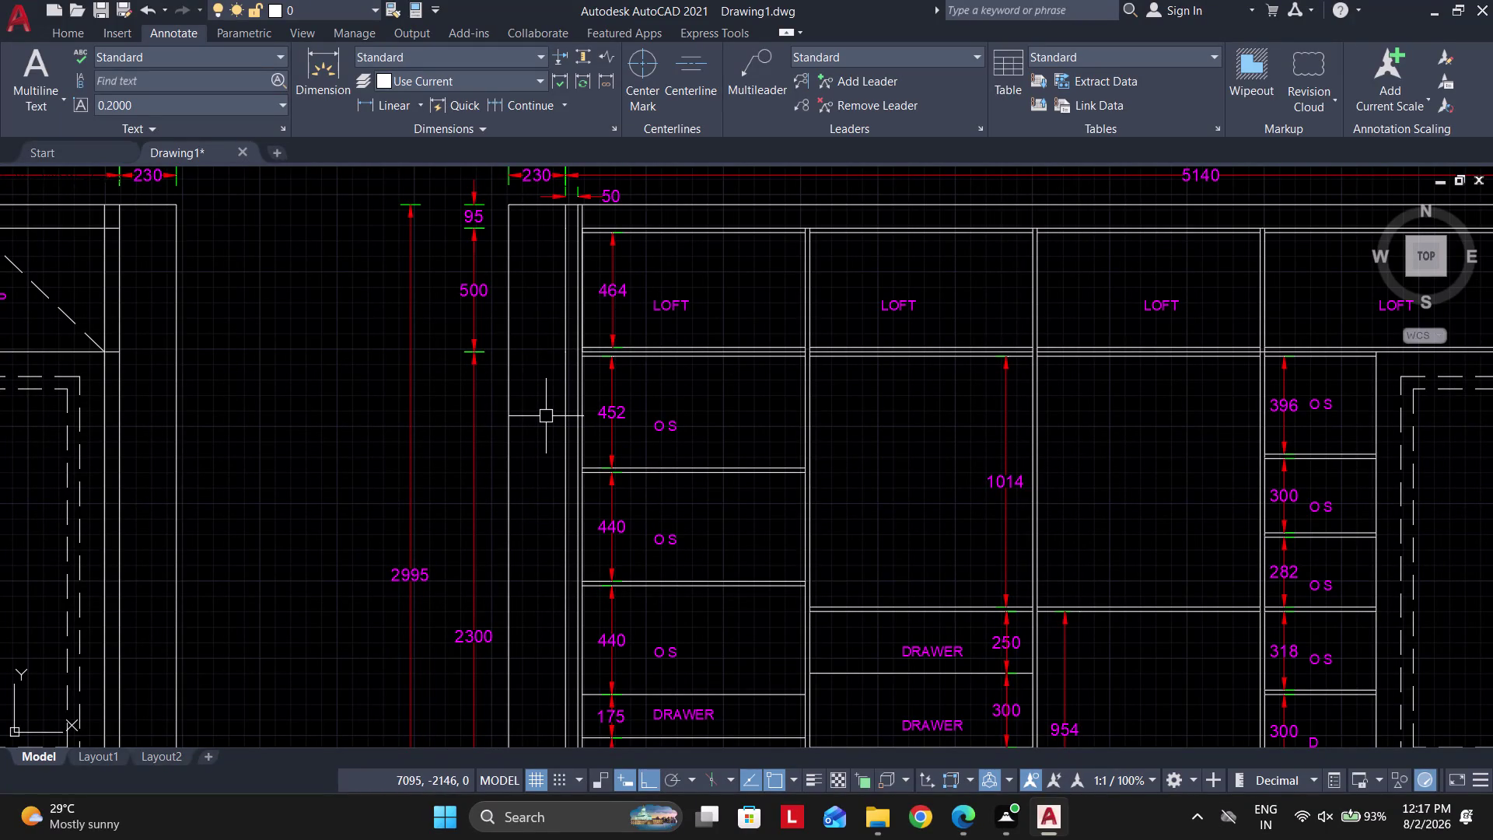
Fill the left and right side walls of the shutterless elevation with SOLID hatch.
scroll(down, 3)
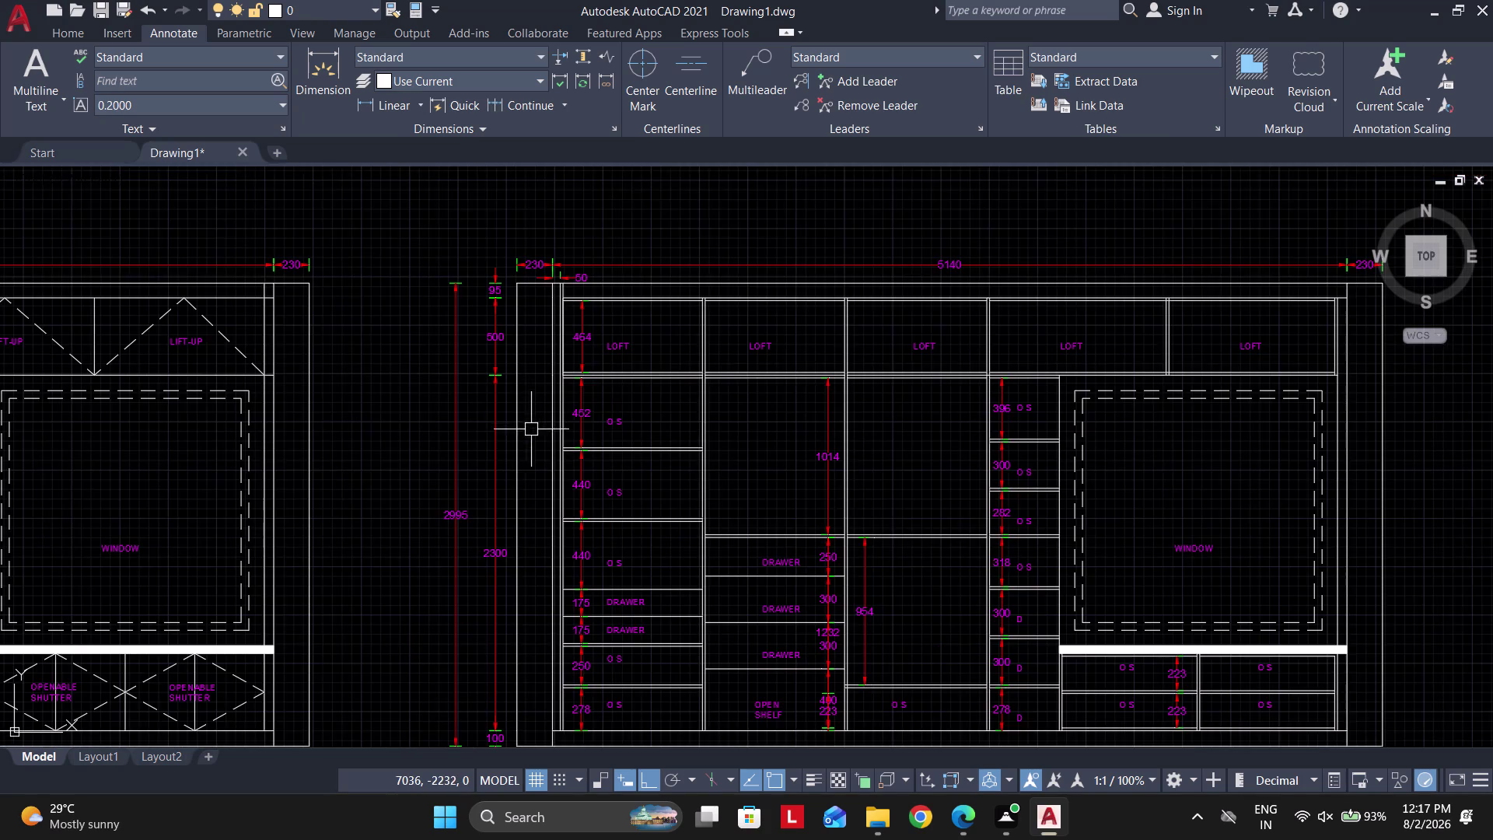
middle_drag(526, 424, 526, 390)
scroll(down, 3)
scroll(up, 3)
key(h)
key(space)
scroll(down, 3)
middle_drag(646, 597, 646, 500)
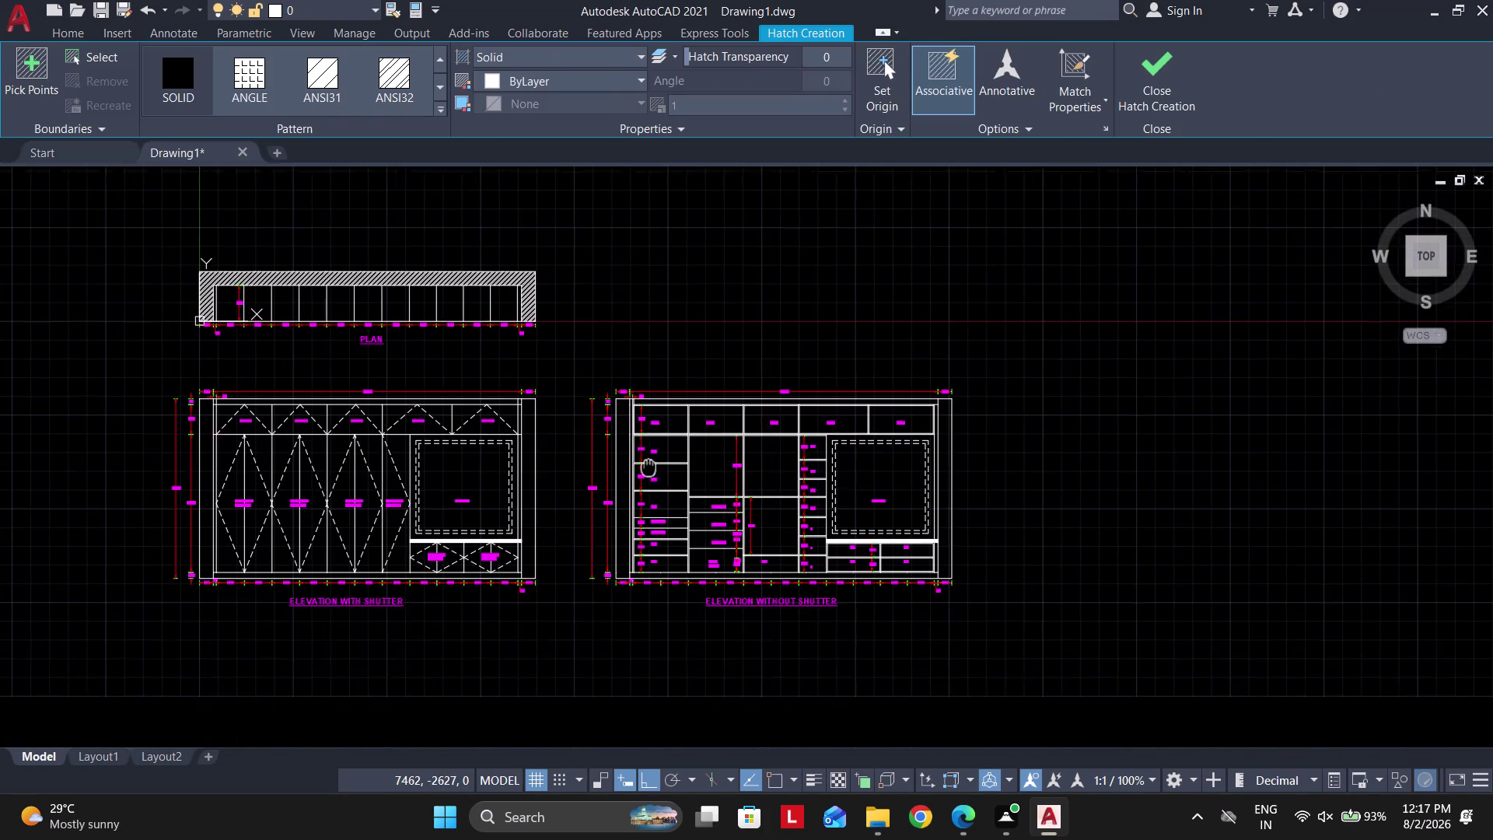
middle_drag(646, 500, 648, 420)
scroll(up, 3)
click(602, 431)
middle_drag(592, 473, 680, 610)
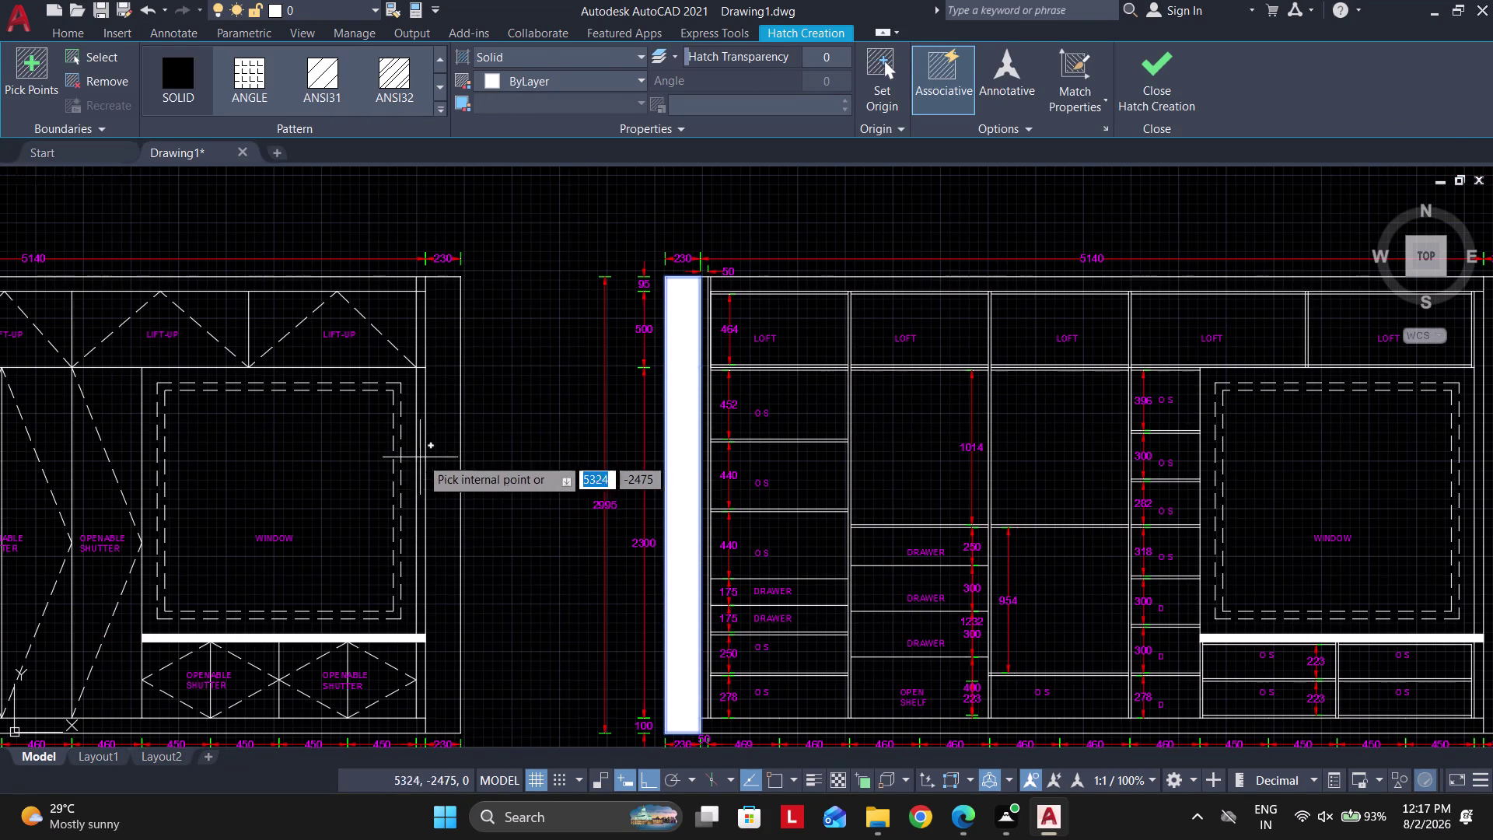
click(434, 459)
Solid-hatch the side wall of the shuttered elevation and finish the hatch command.
middle_drag(942, 388, 389, 411)
click(947, 392)
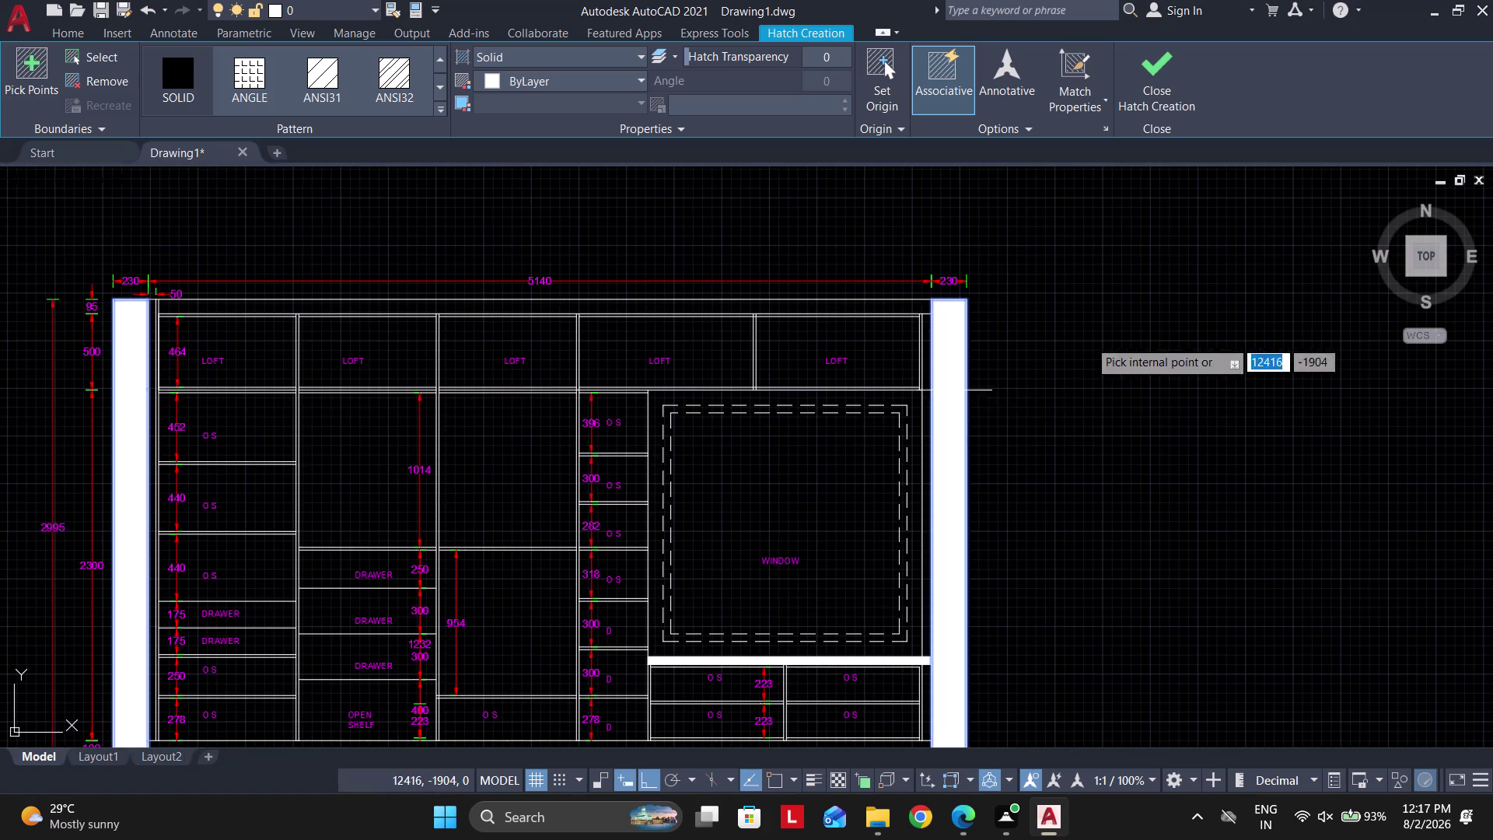
scroll(down, 3)
middle_drag(673, 425, 719, 424)
scroll(up, 3)
click(364, 345)
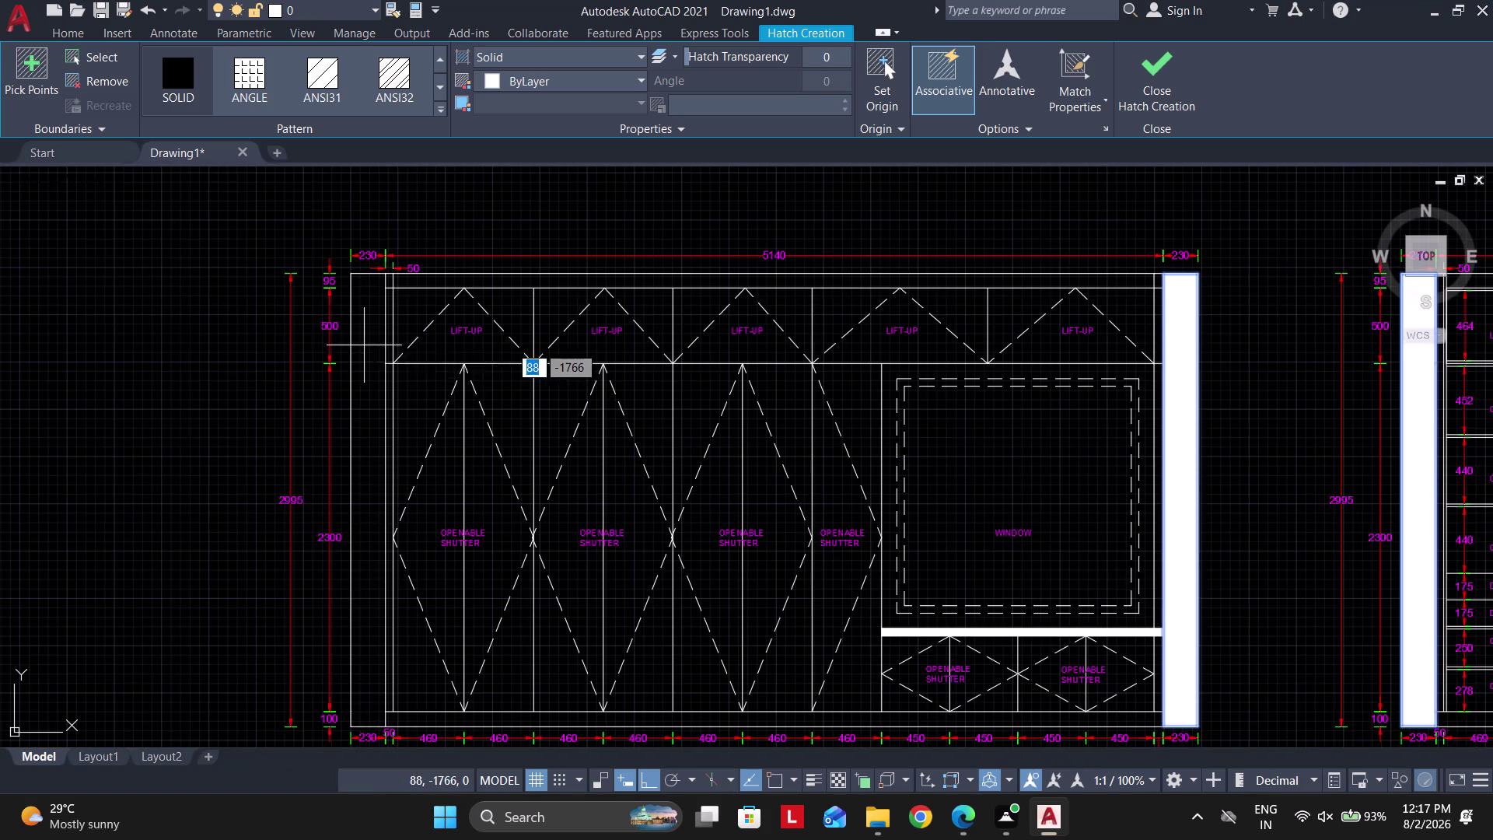
key(Escape)
key(Escape)
key(Escape)
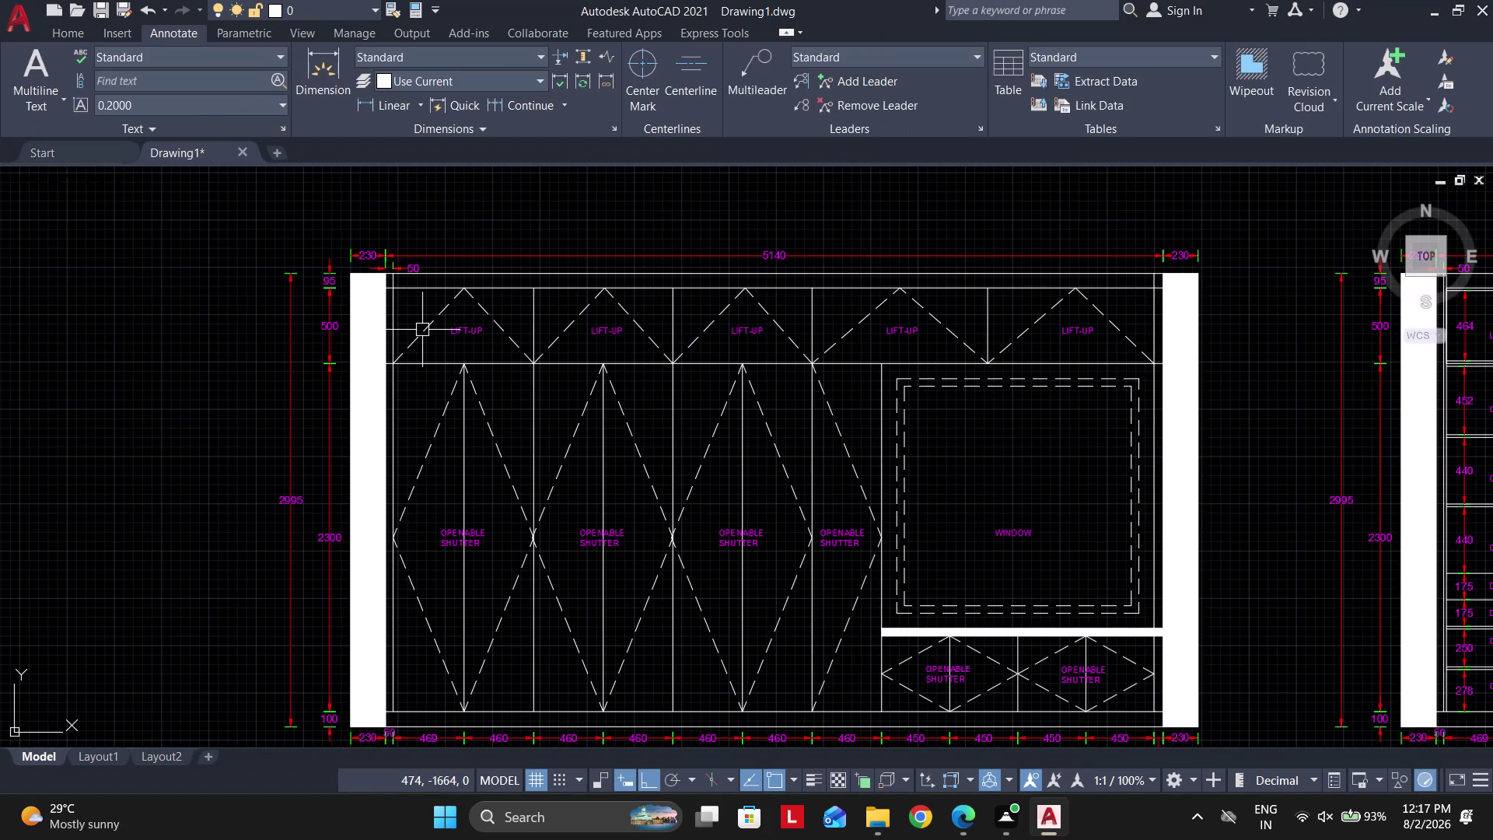
Clear the selection and start Match Properties from the ribbon.
key(Escape)
key(Escape)
key(Escape)
click(53, 39)
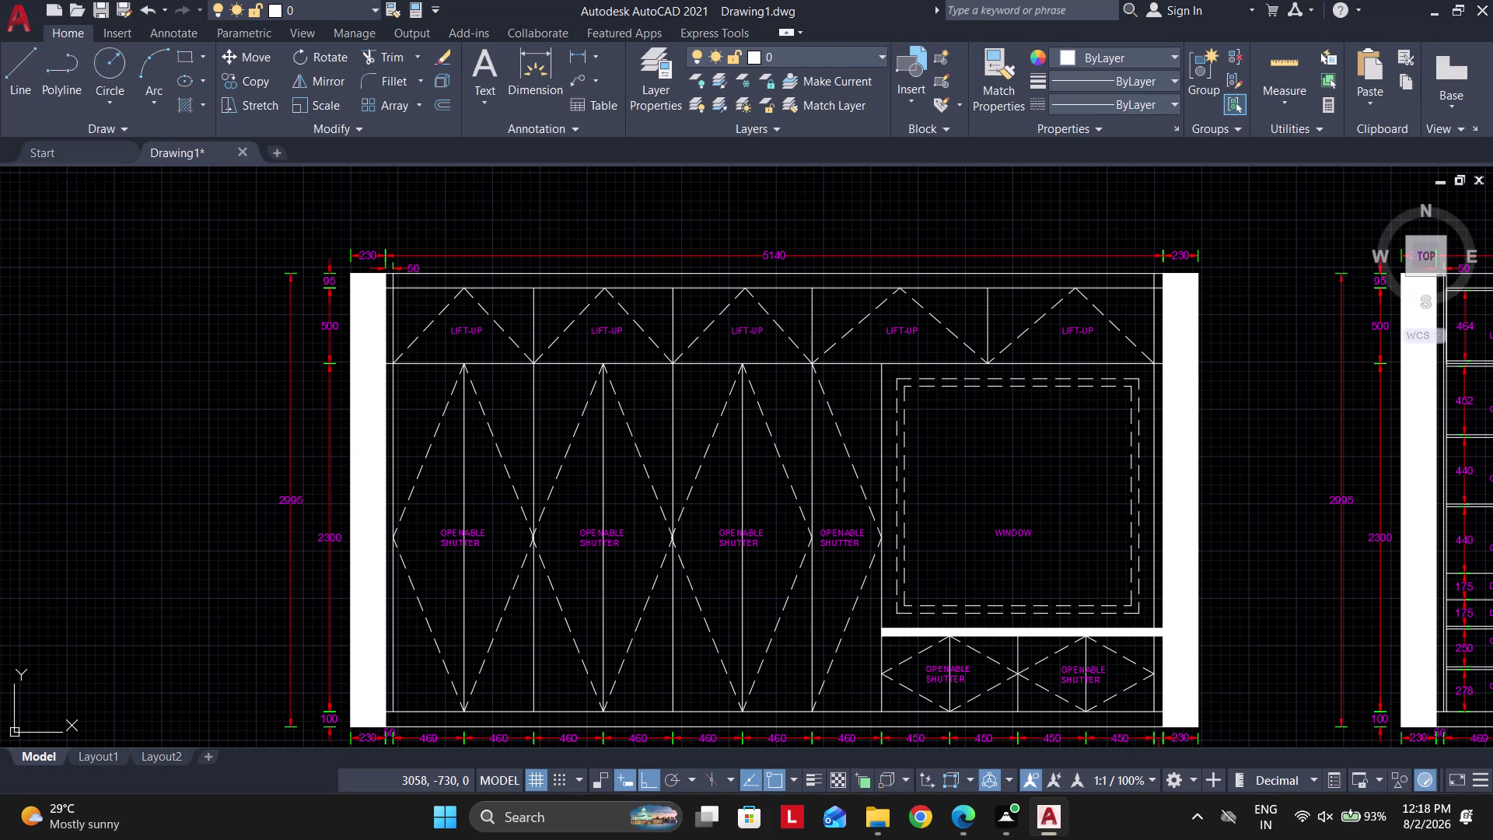
Match the plan's diagonal wall hatch onto the elevation side-wall hatches.
click(999, 78)
scroll(down, 3)
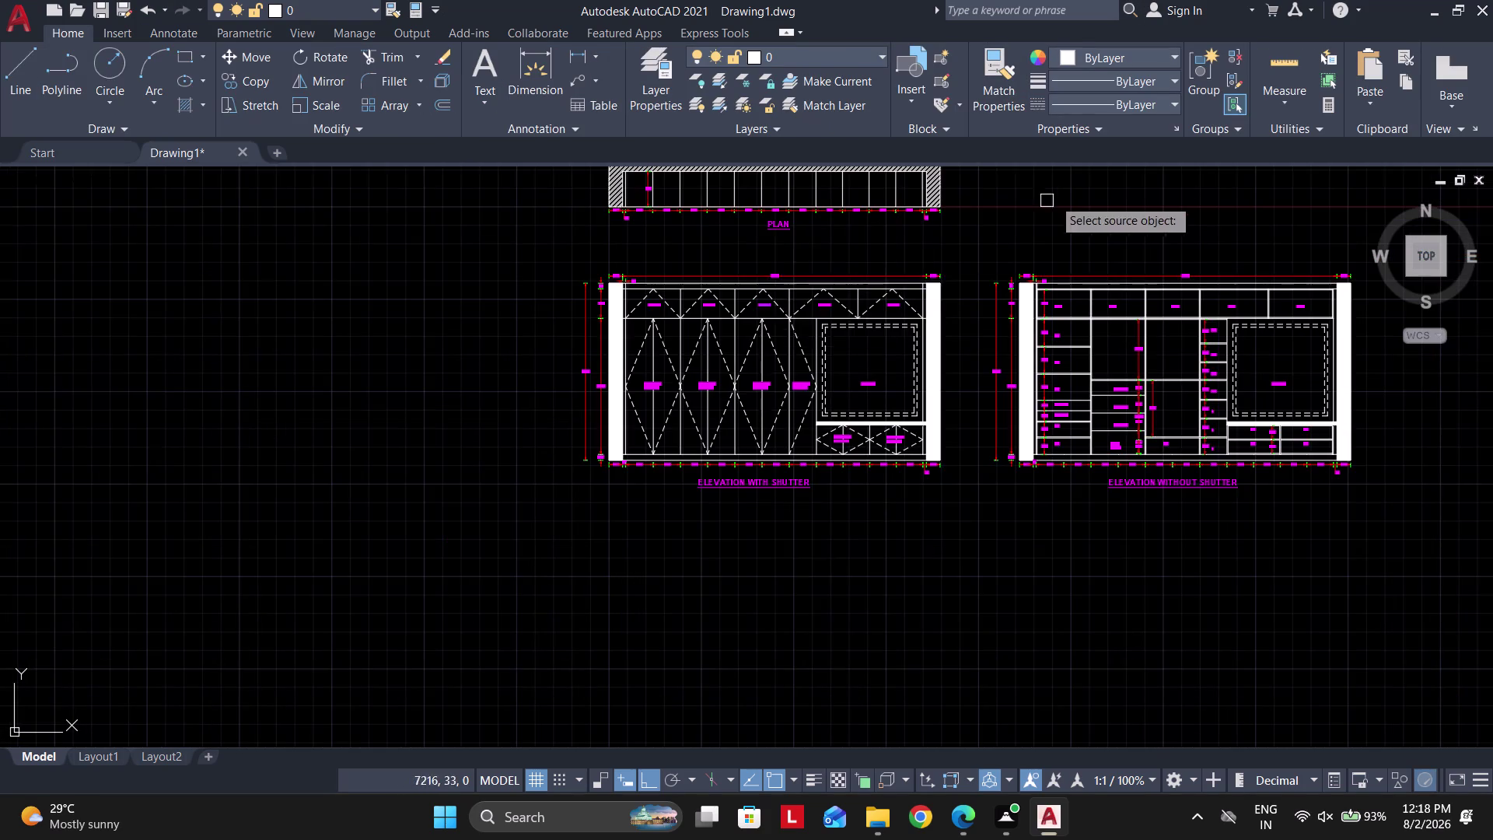
scroll(up, 3)
click(748, 216)
click(751, 455)
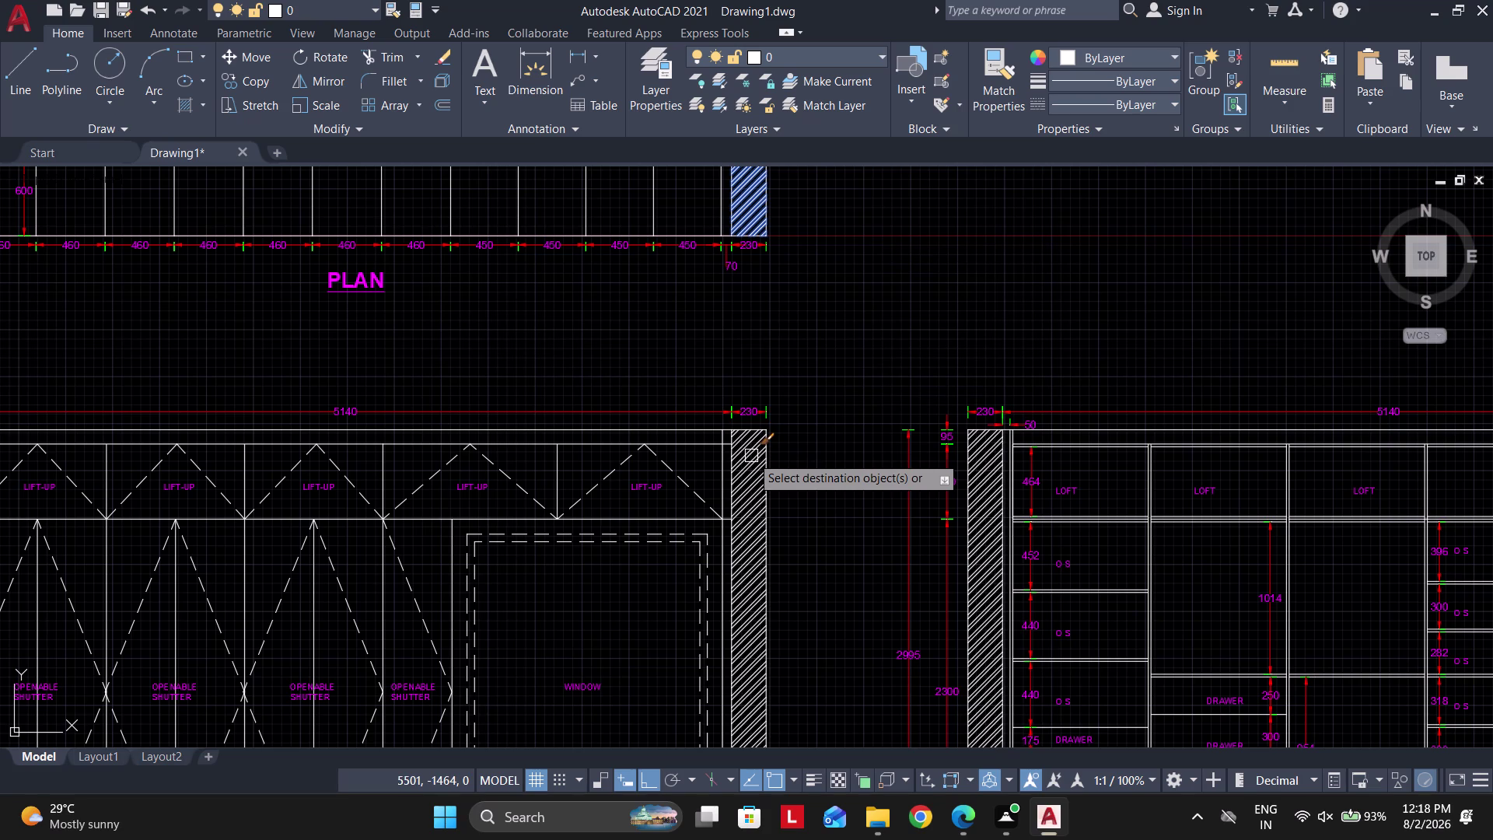
key(Escape)
key(Escape)
key(Escape)
Inspect the newly hatched walls across both elevations, then switch to the reference wardrobe PDF.
scroll(down, 3)
middle_drag(666, 441, 601, 413)
scroll(up, 3)
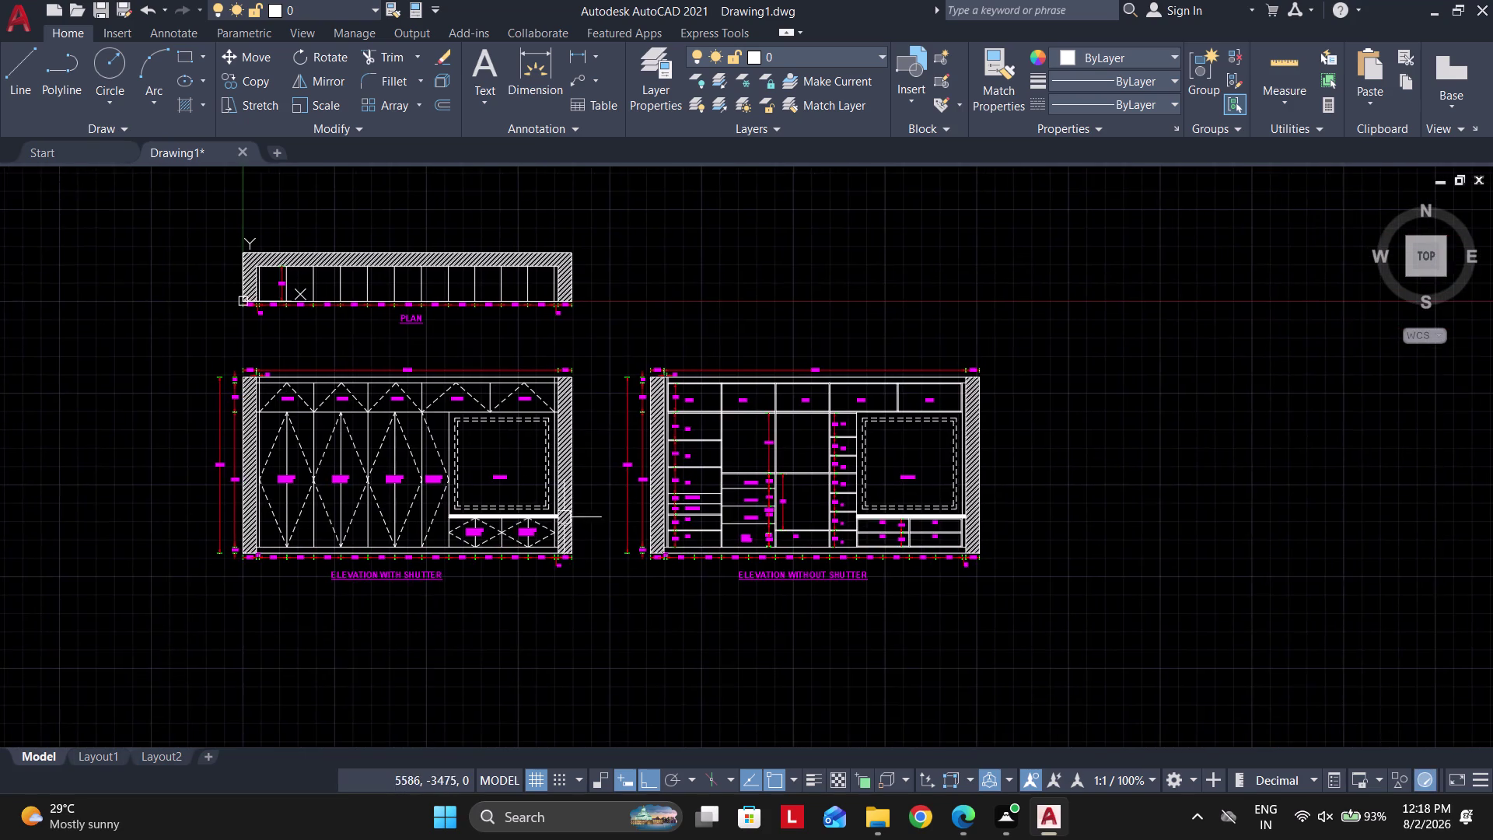
scroll(up, 3)
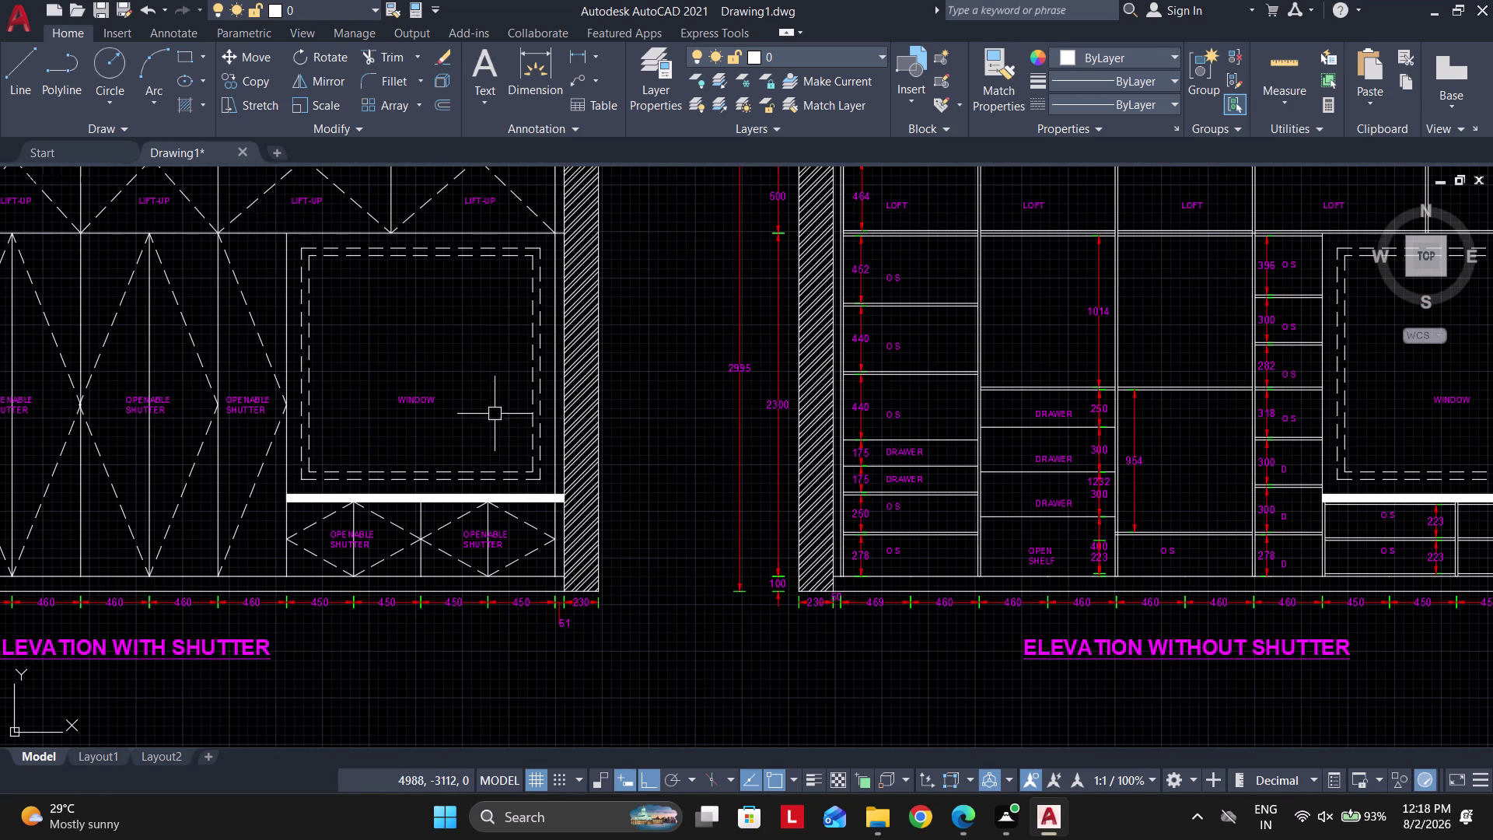
middle_drag(426, 416, 447, 416)
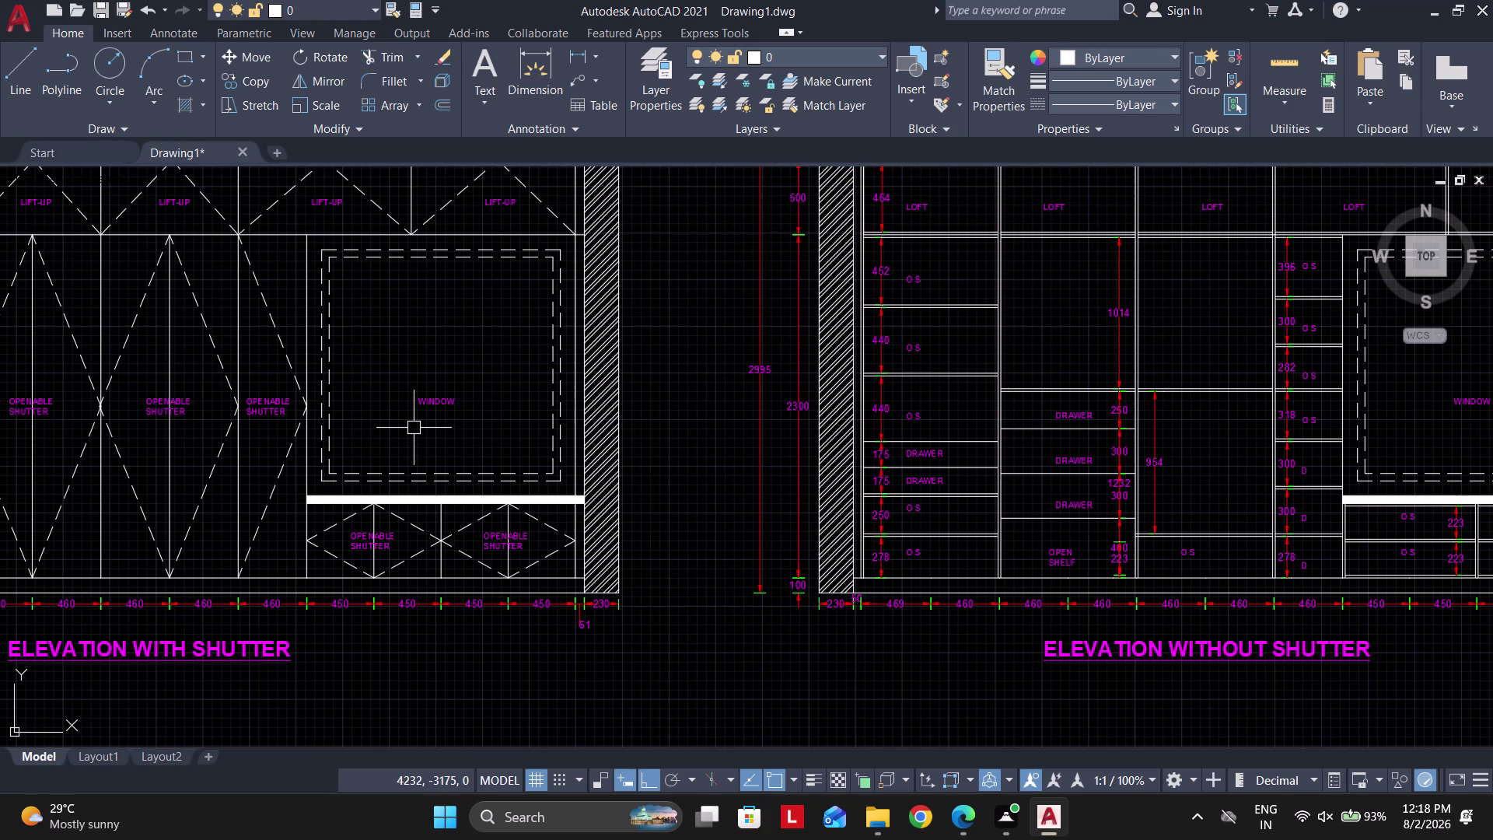
middle_drag(713, 371, 633, 357)
middle_drag(667, 462, 628, 465)
scroll(up, 3)
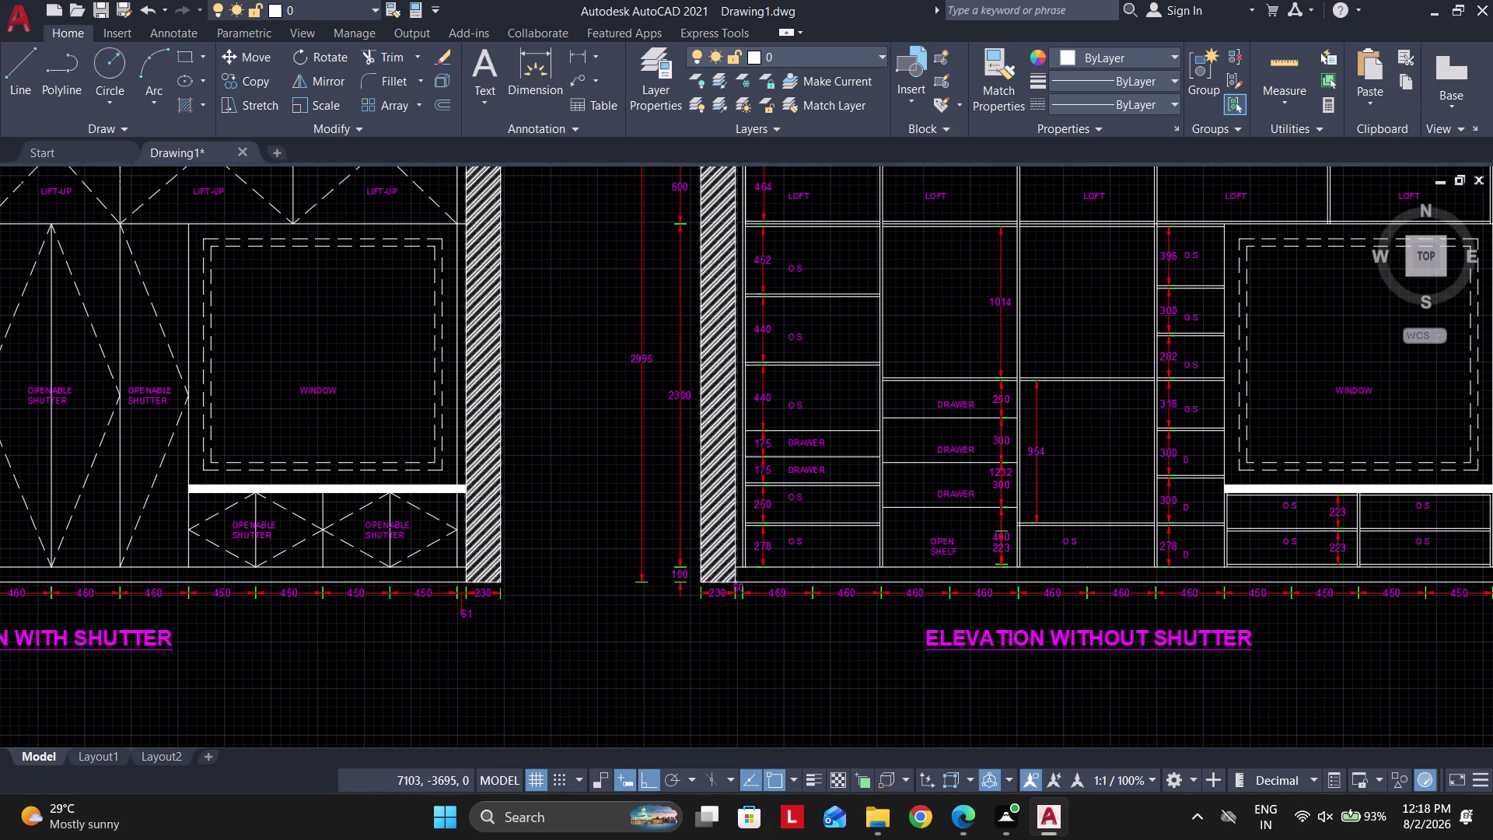
middle_drag(924, 595, 695, 554)
scroll(up, 3)
click(971, 838)
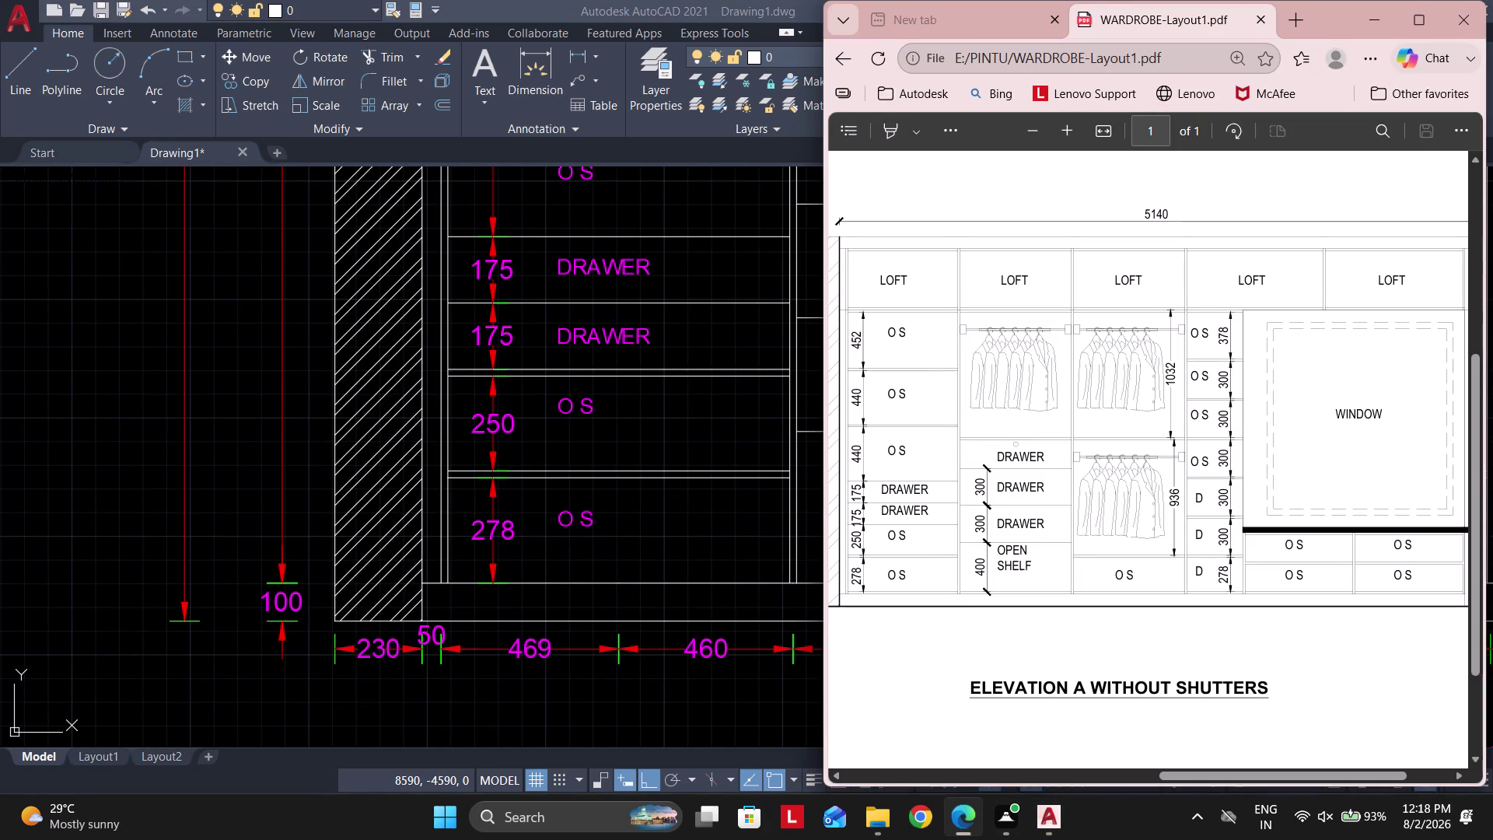
Maximize and review WARDROBE-Layout1.pdf in Edge, then return to the AutoCAD drawing.
click(1427, 14)
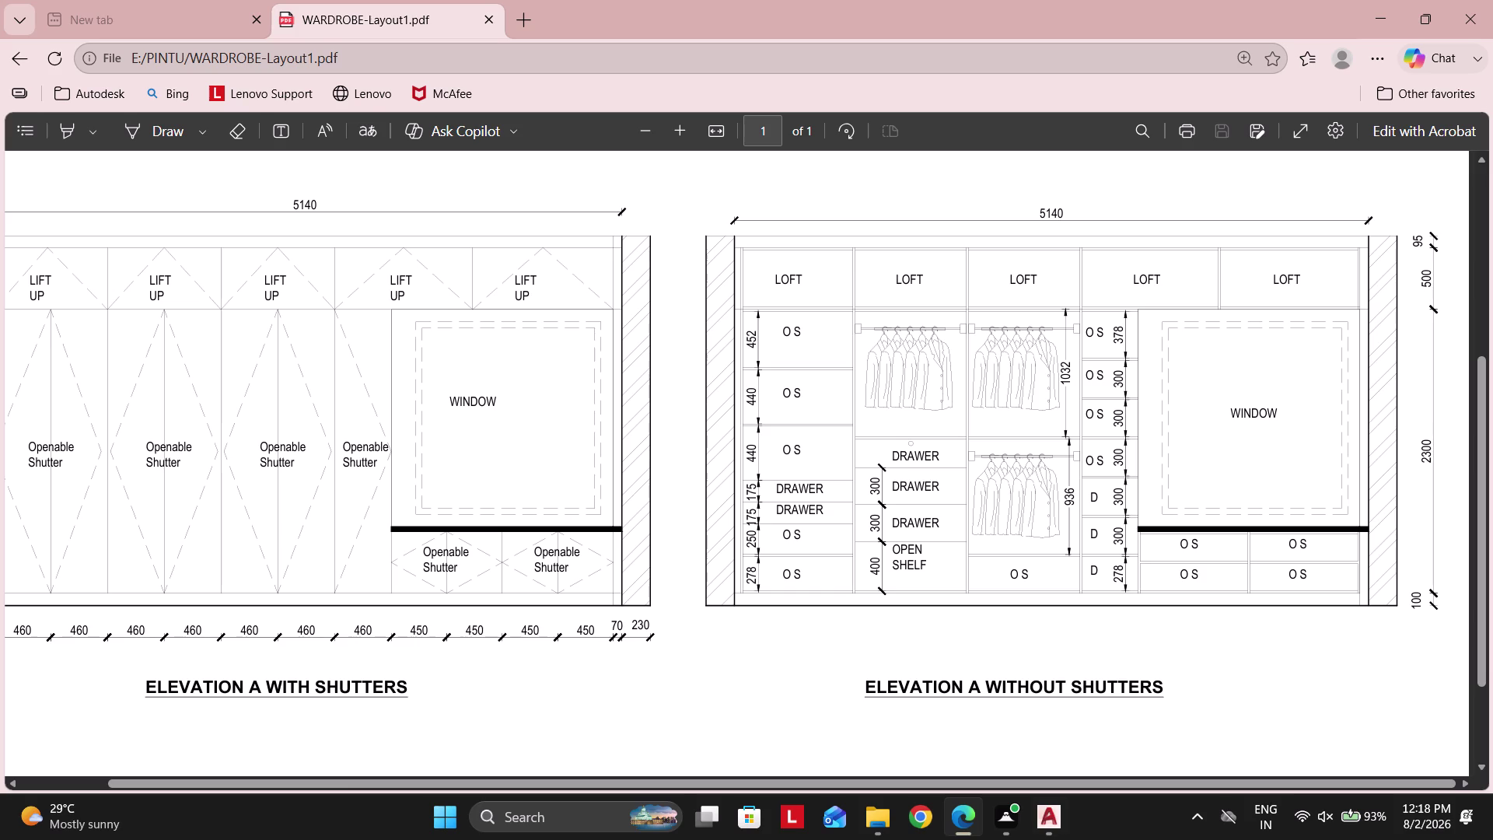
click(1046, 812)
scroll(down, 3)
scroll(down, 3)
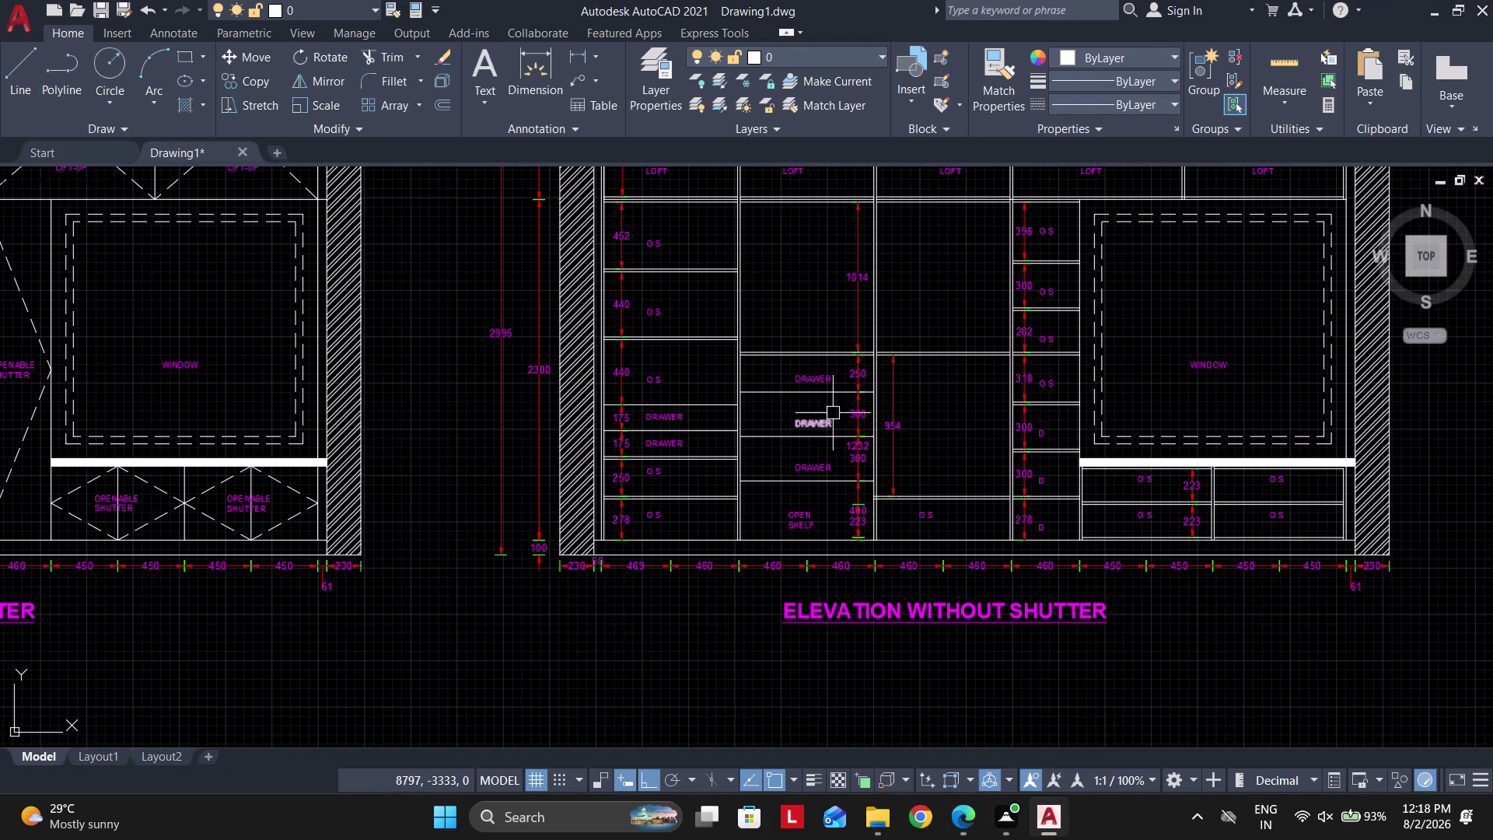
Copy a LOFT label from the shutterless elevation up into its top strip.
middle_drag(825, 412, 820, 429)
scroll(up, 3)
middle_drag(905, 353, 723, 501)
middle_drag(640, 438, 496, 499)
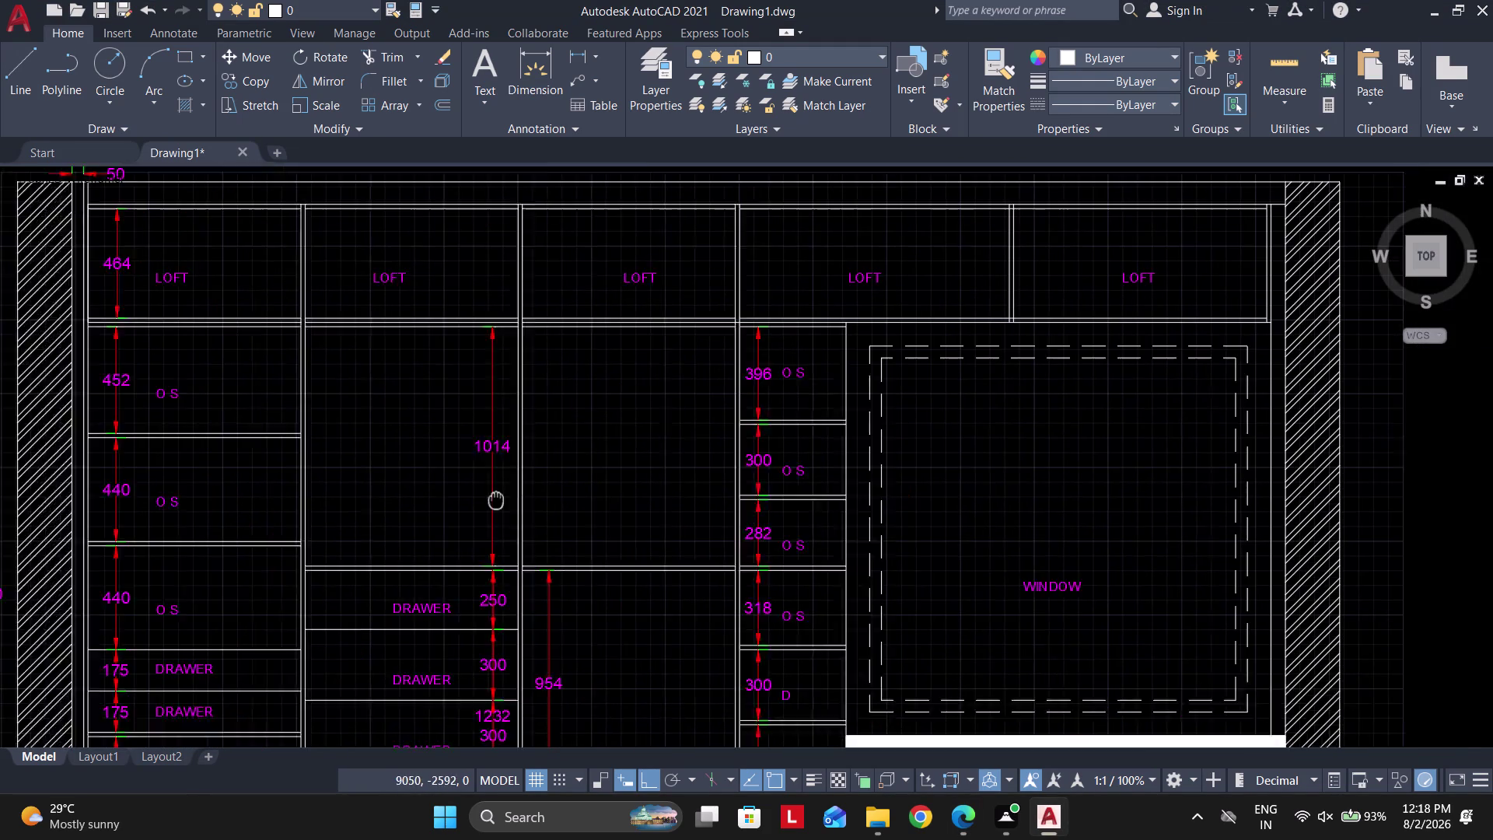
middle_drag(495, 498, 451, 508)
middle_drag(832, 429, 714, 427)
middle_drag(870, 391, 999, 512)
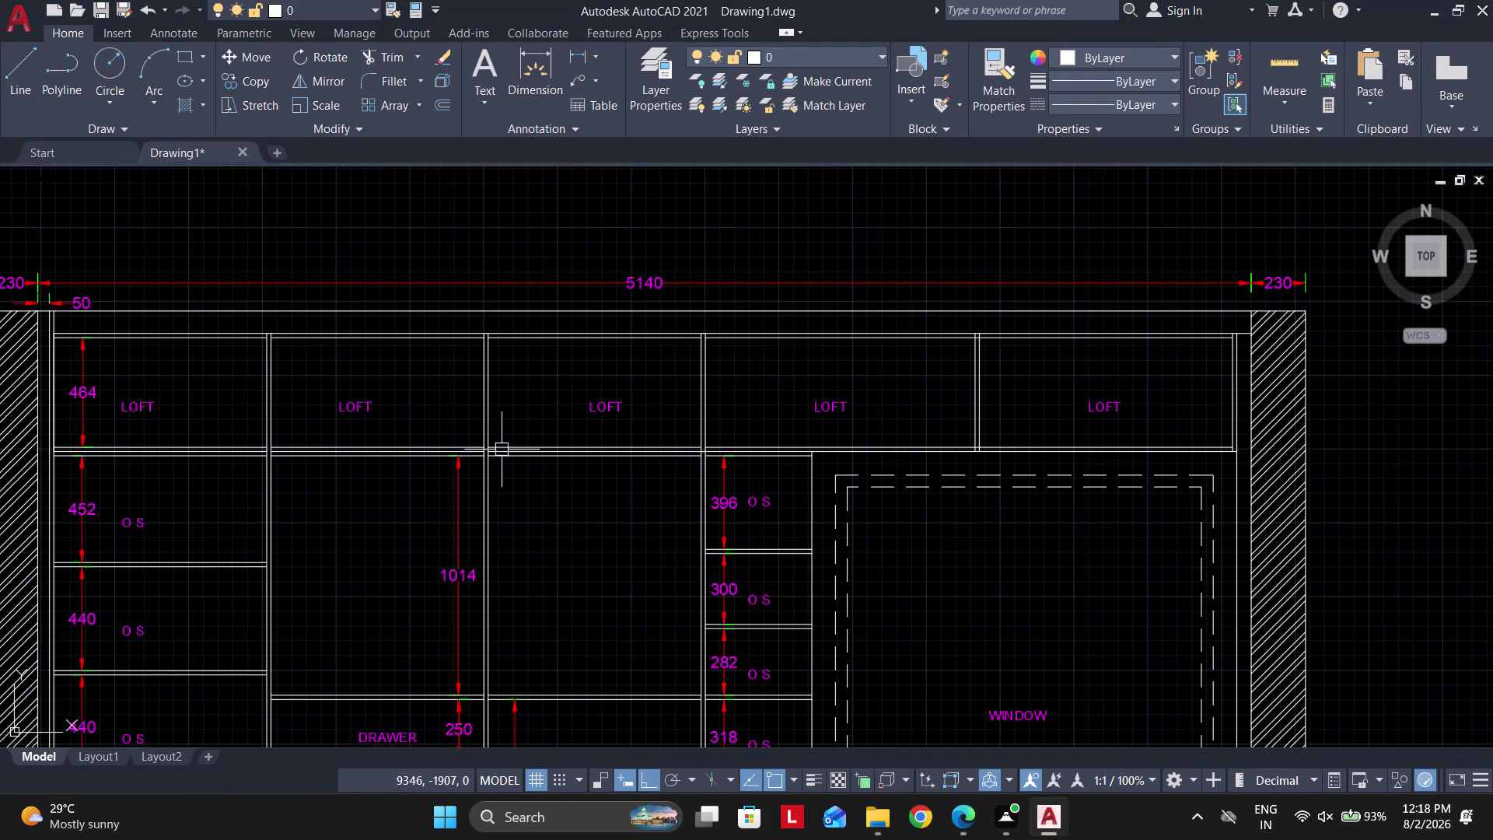
scroll(up, 3)
middle_drag(423, 369, 334, 359)
scroll(down, 3)
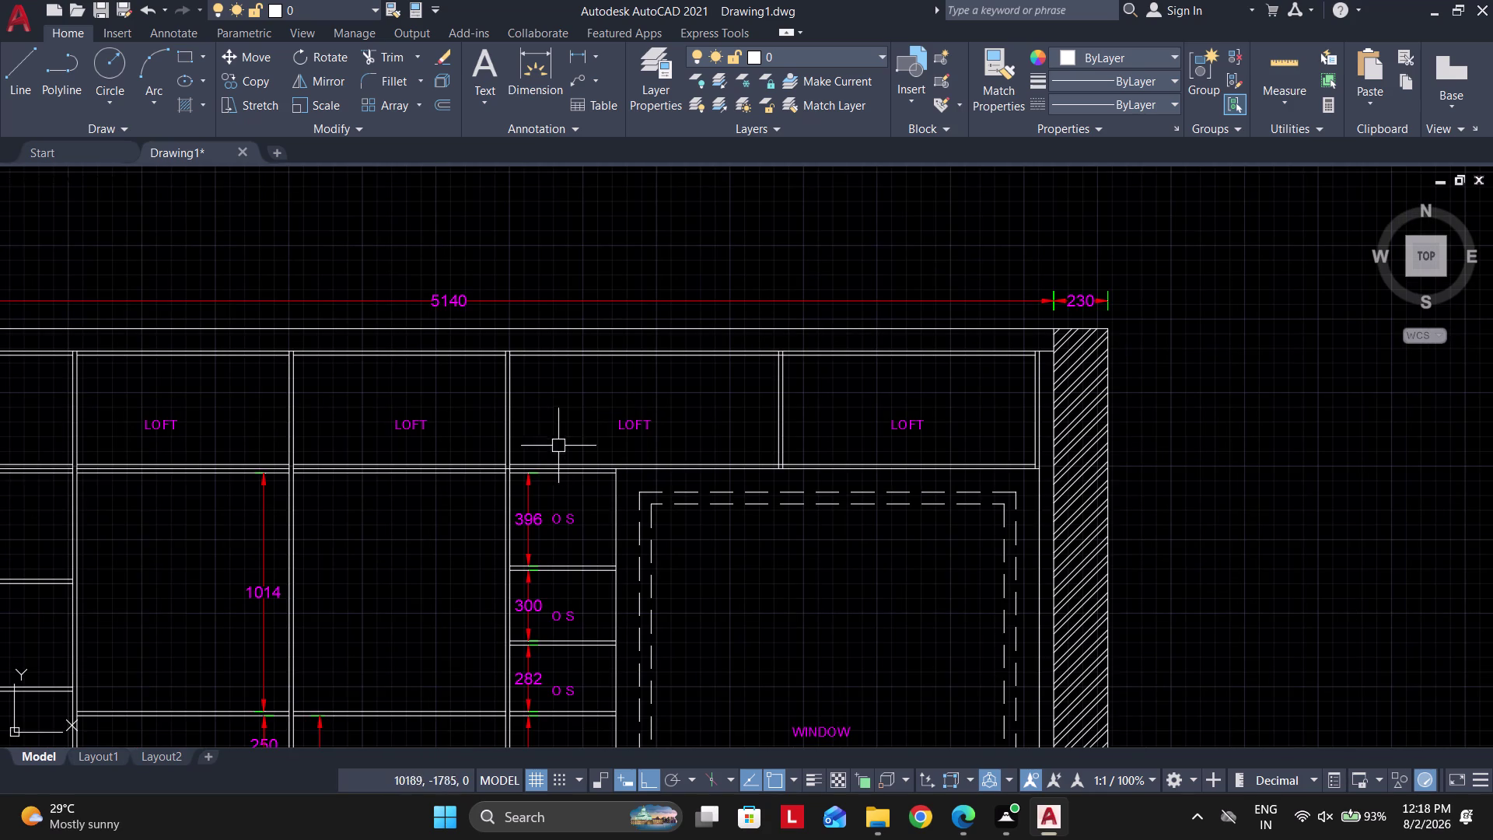
middle_drag(593, 455, 617, 465)
middle_drag(422, 400, 799, 469)
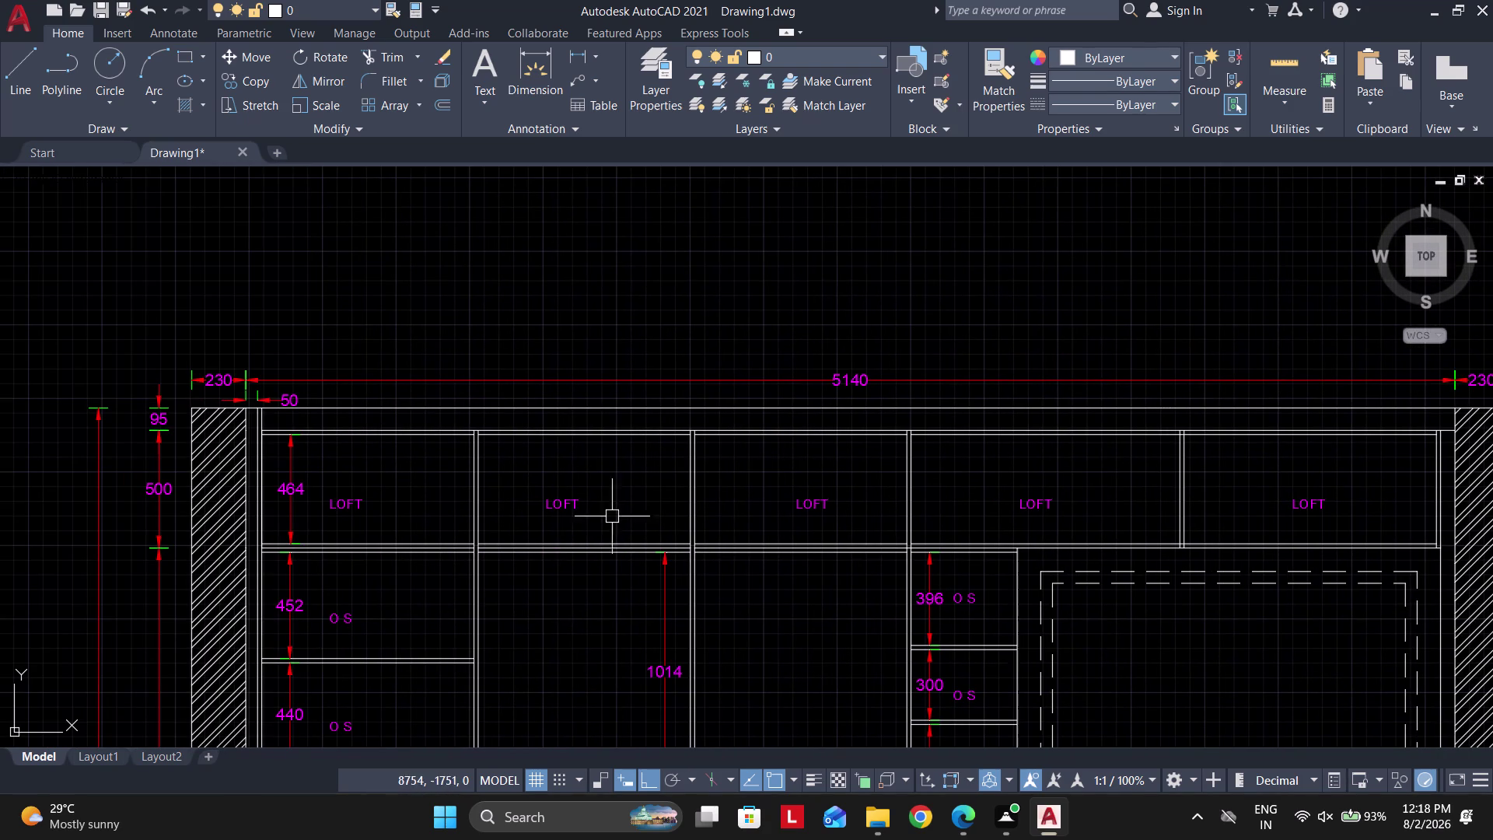
click(571, 509)
click(250, 74)
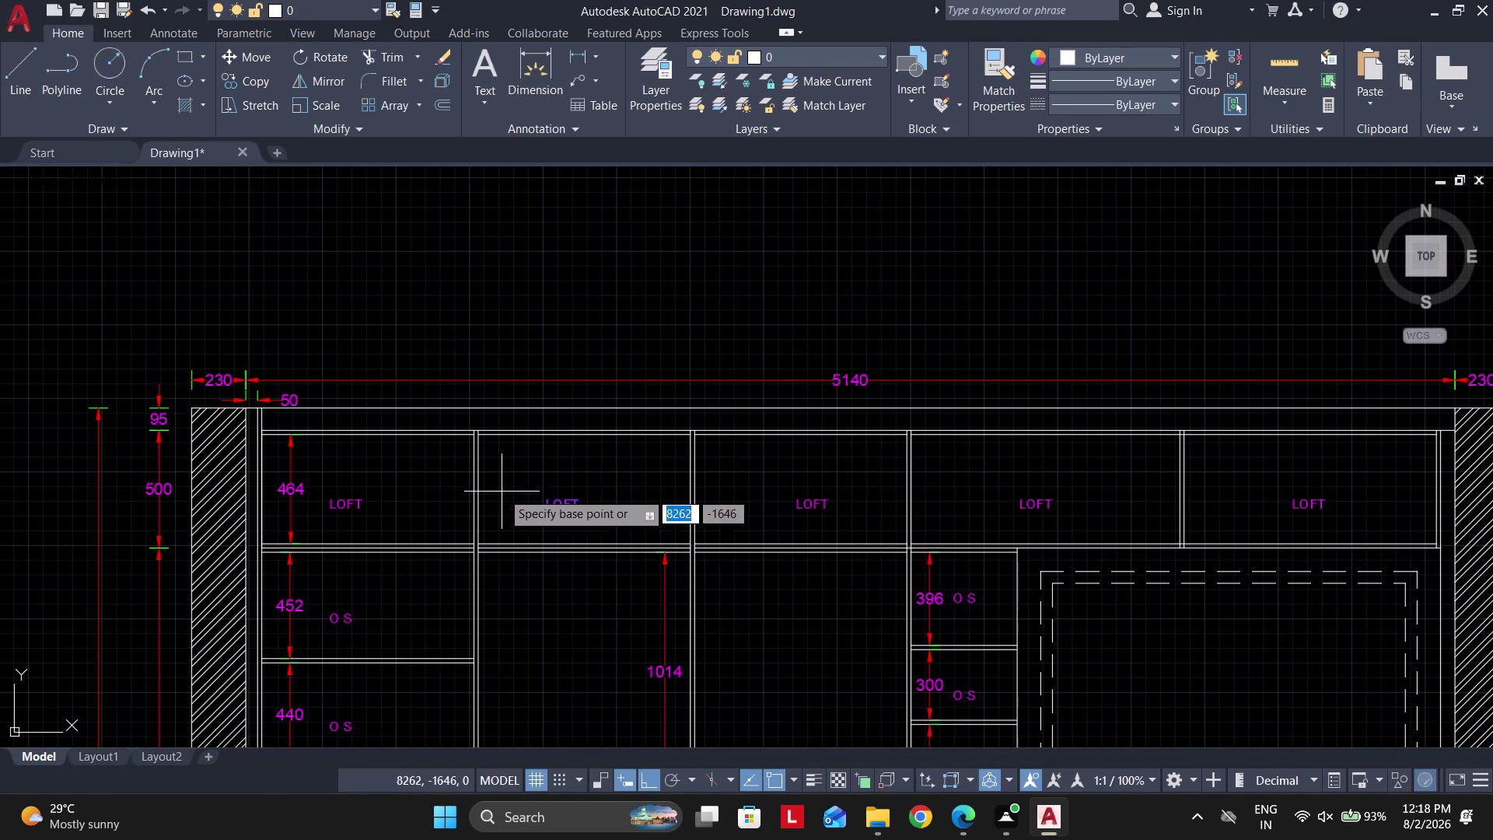
scroll(up, 3)
click(565, 512)
scroll(up, 3)
click(522, 372)
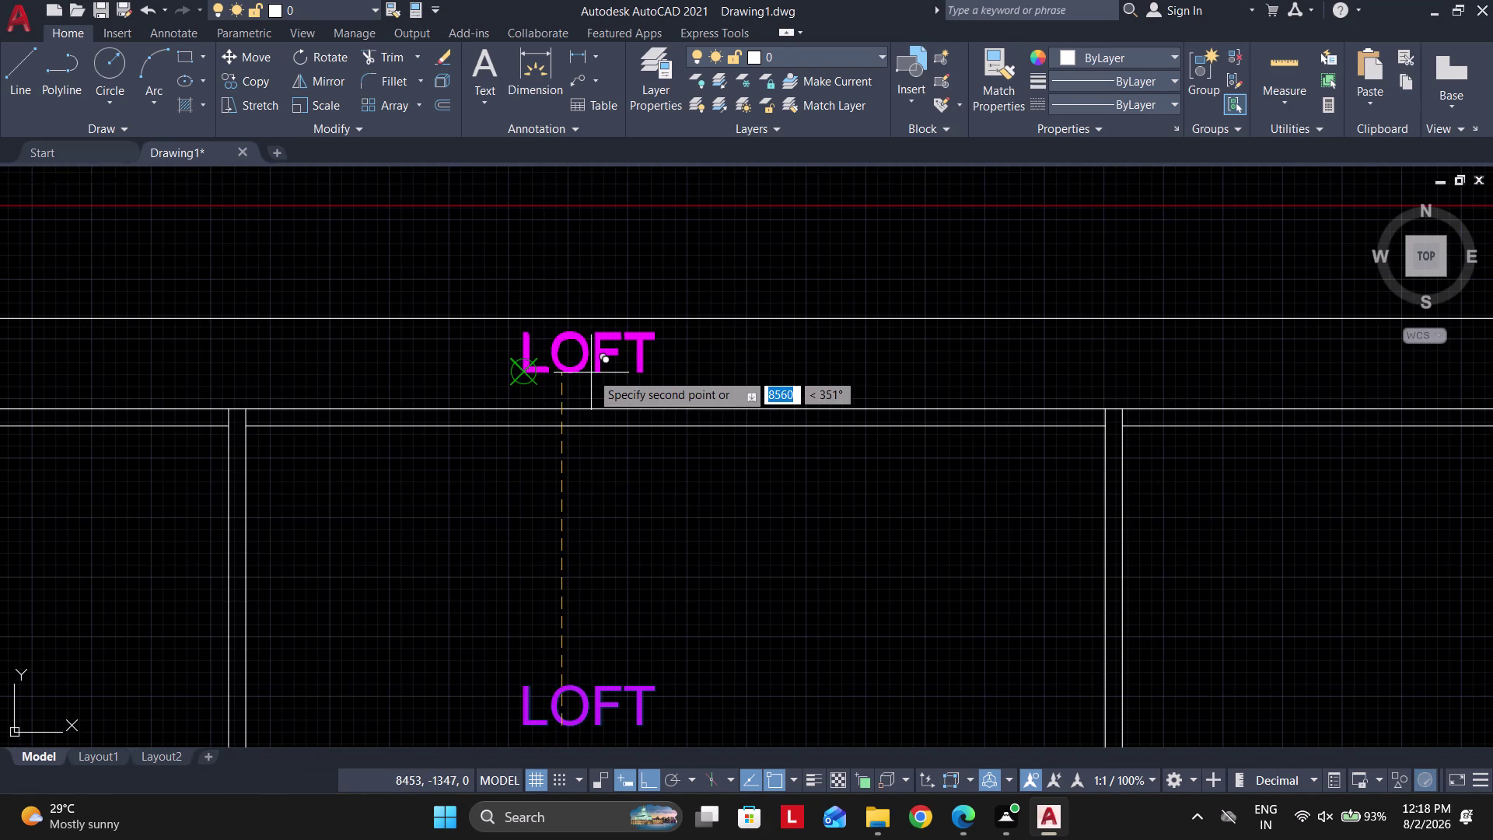
key(Escape)
Change the copied label's text from LOFT to FILLER.
double_click(591, 356)
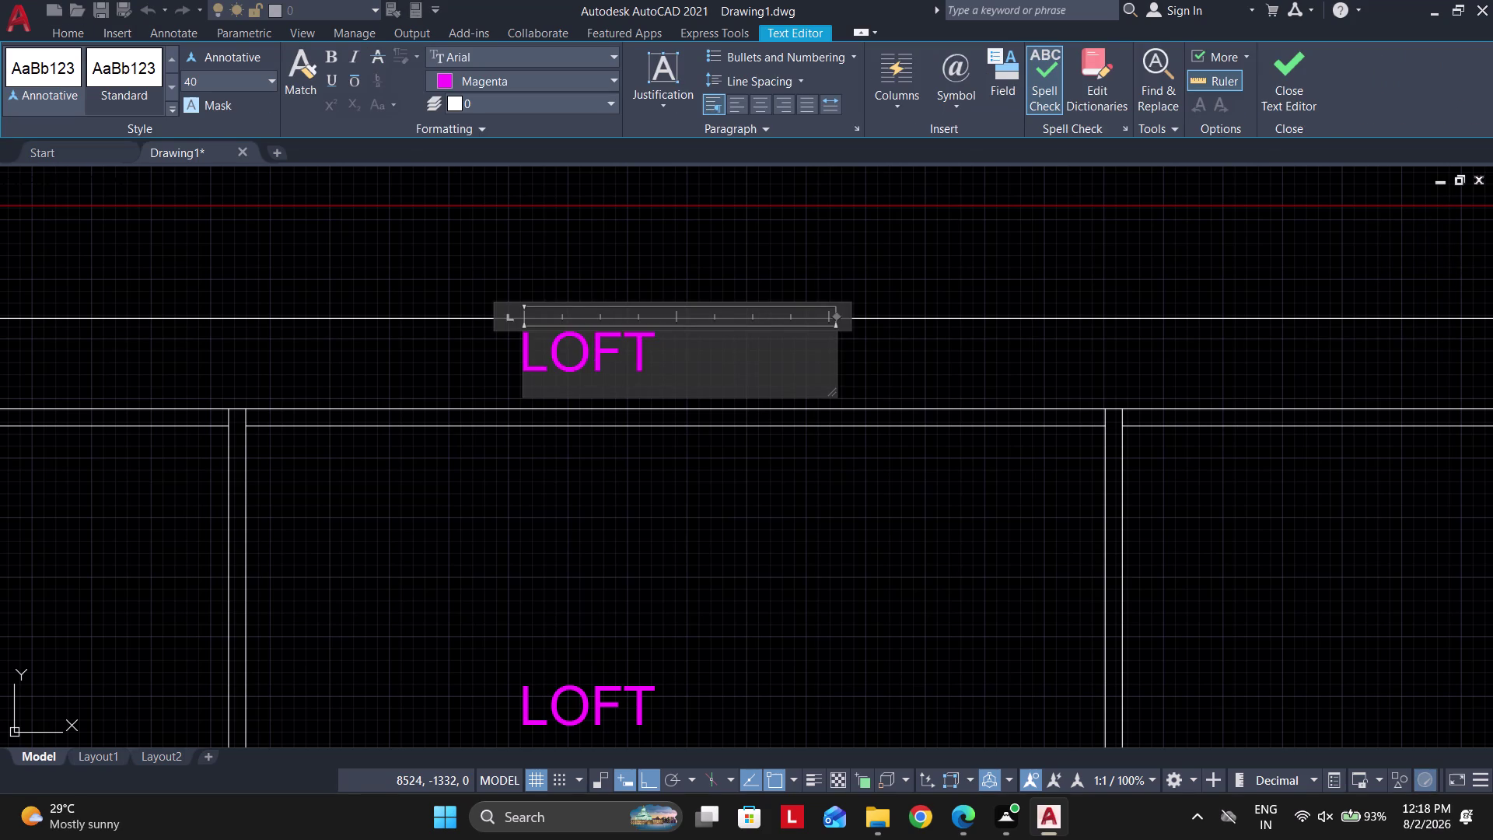
key(ctrl+a)
text(F)
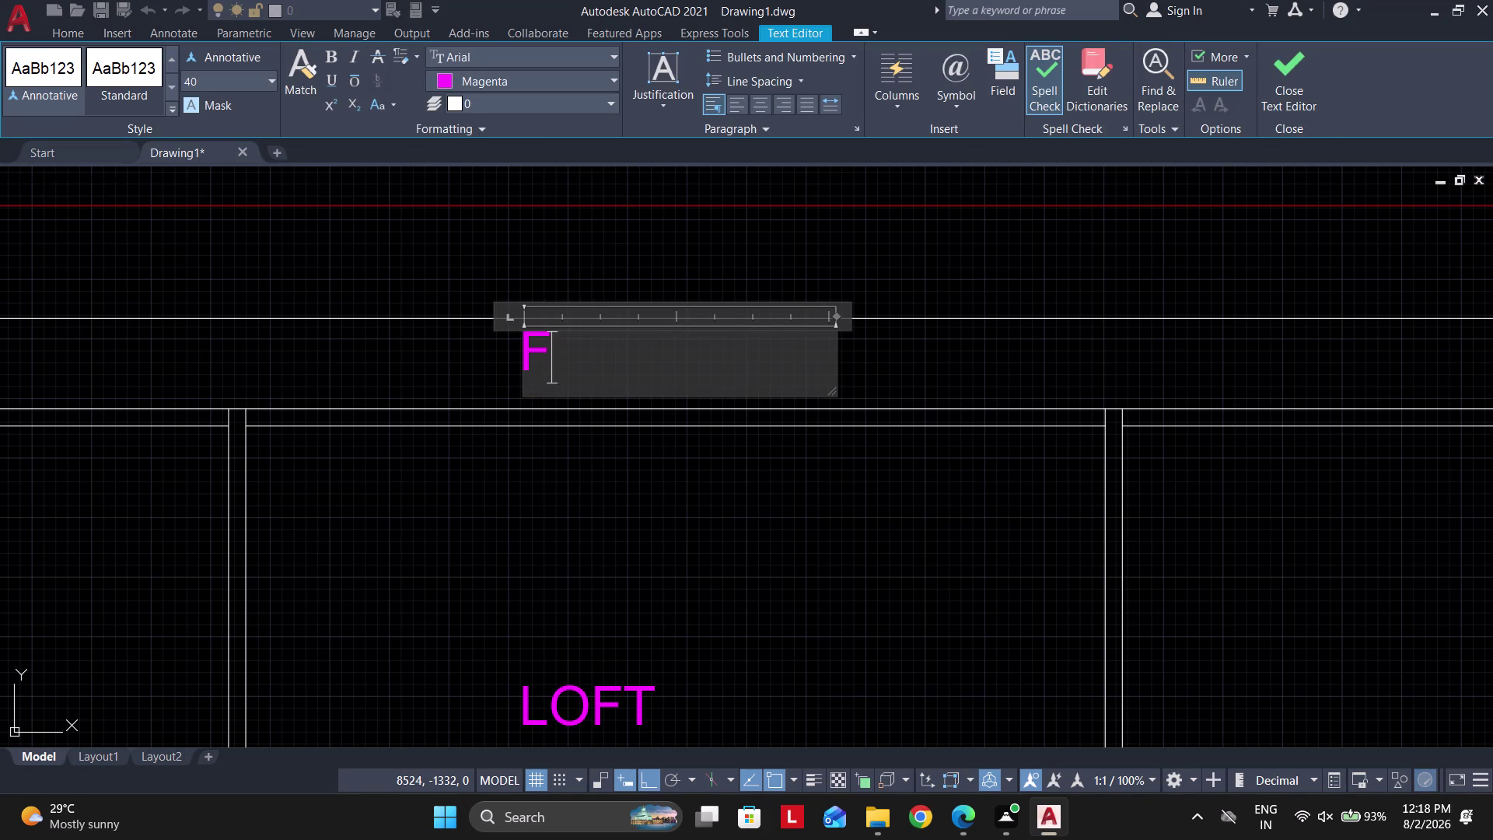
text(ILLER)
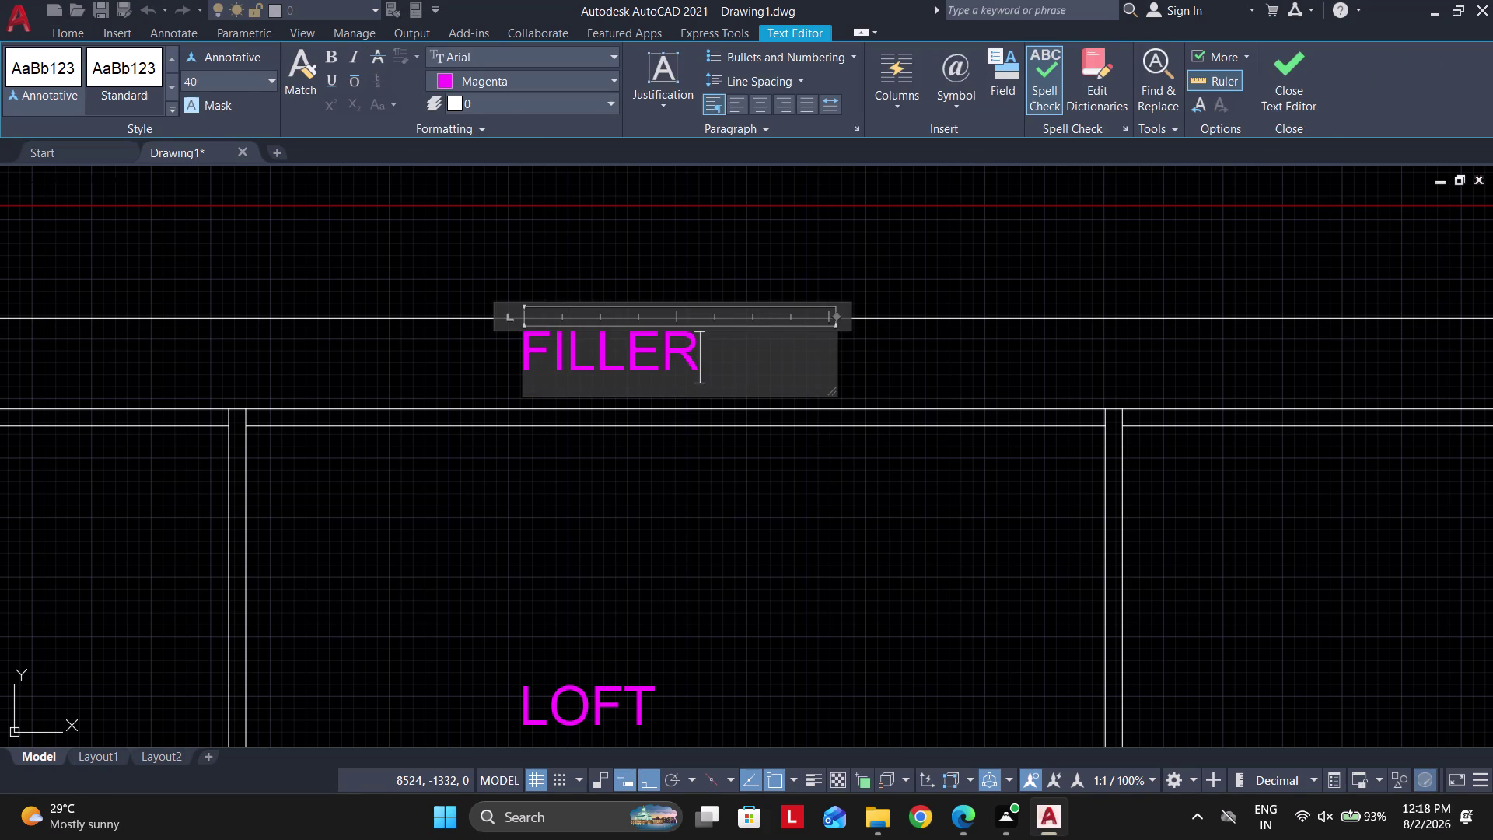
click(736, 272)
Select the FILLER label and start a COPY with the CO alias.
click(729, 359)
click(632, 359)
text(C)
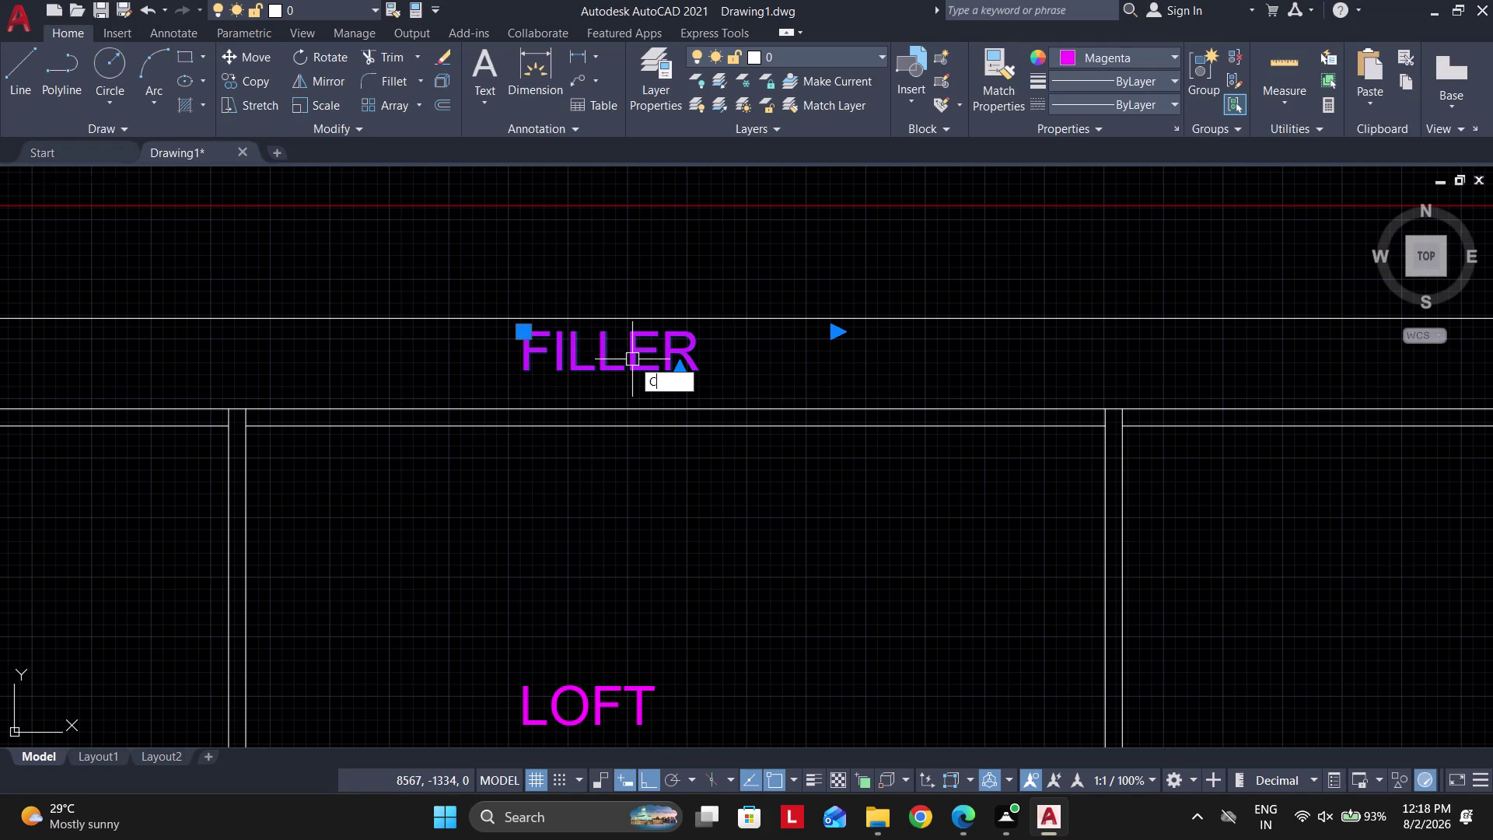
text(O)
key(space)
Place FILLER copies above the bays along the first elevation's top strip.
click(558, 358)
scroll(down, 3)
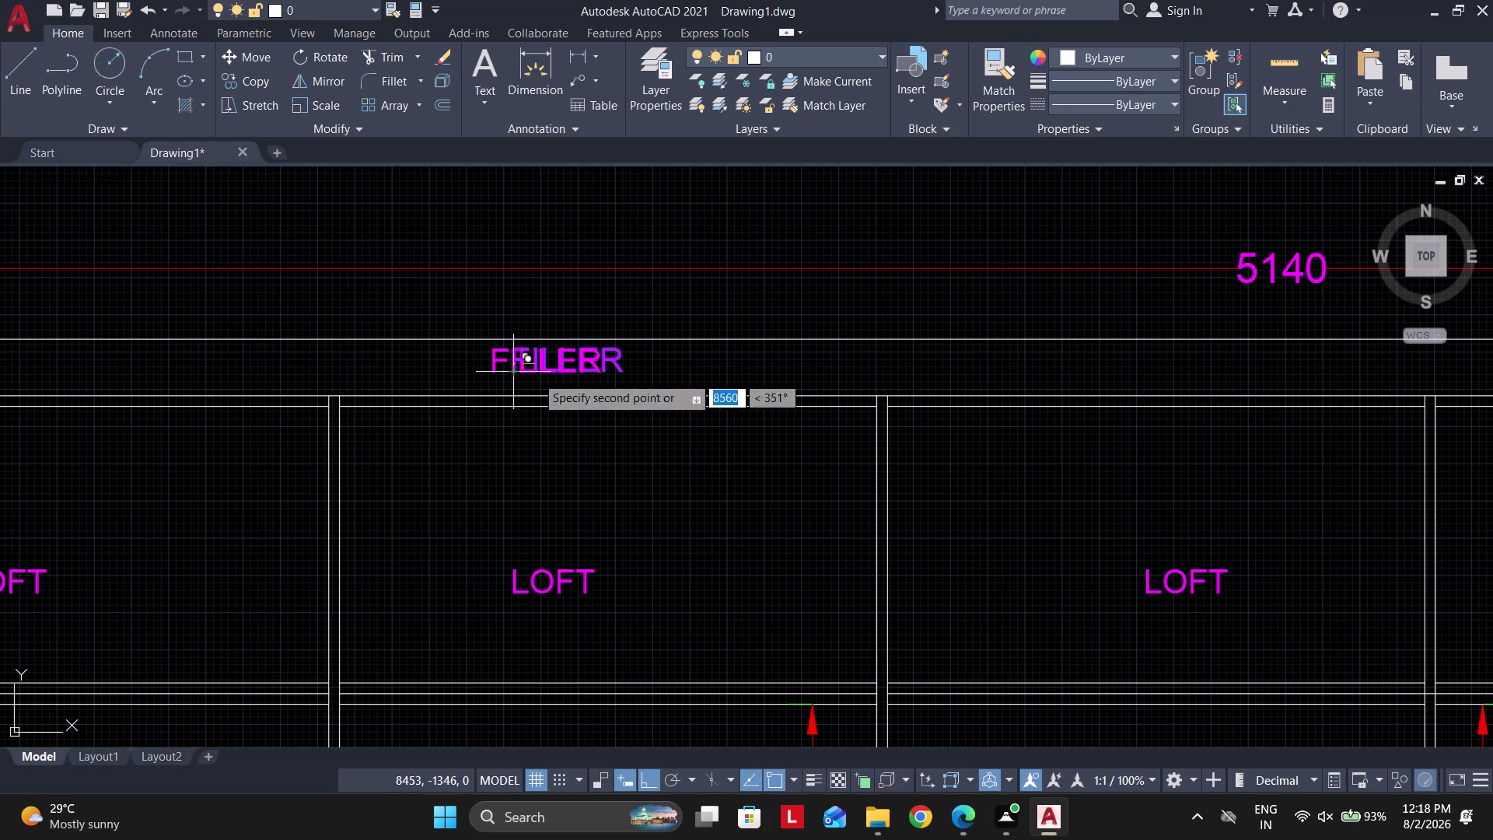
middle_drag(928, 294, 755, 286)
scroll(down, 3)
scroll(up, 3)
scroll(up, 3)
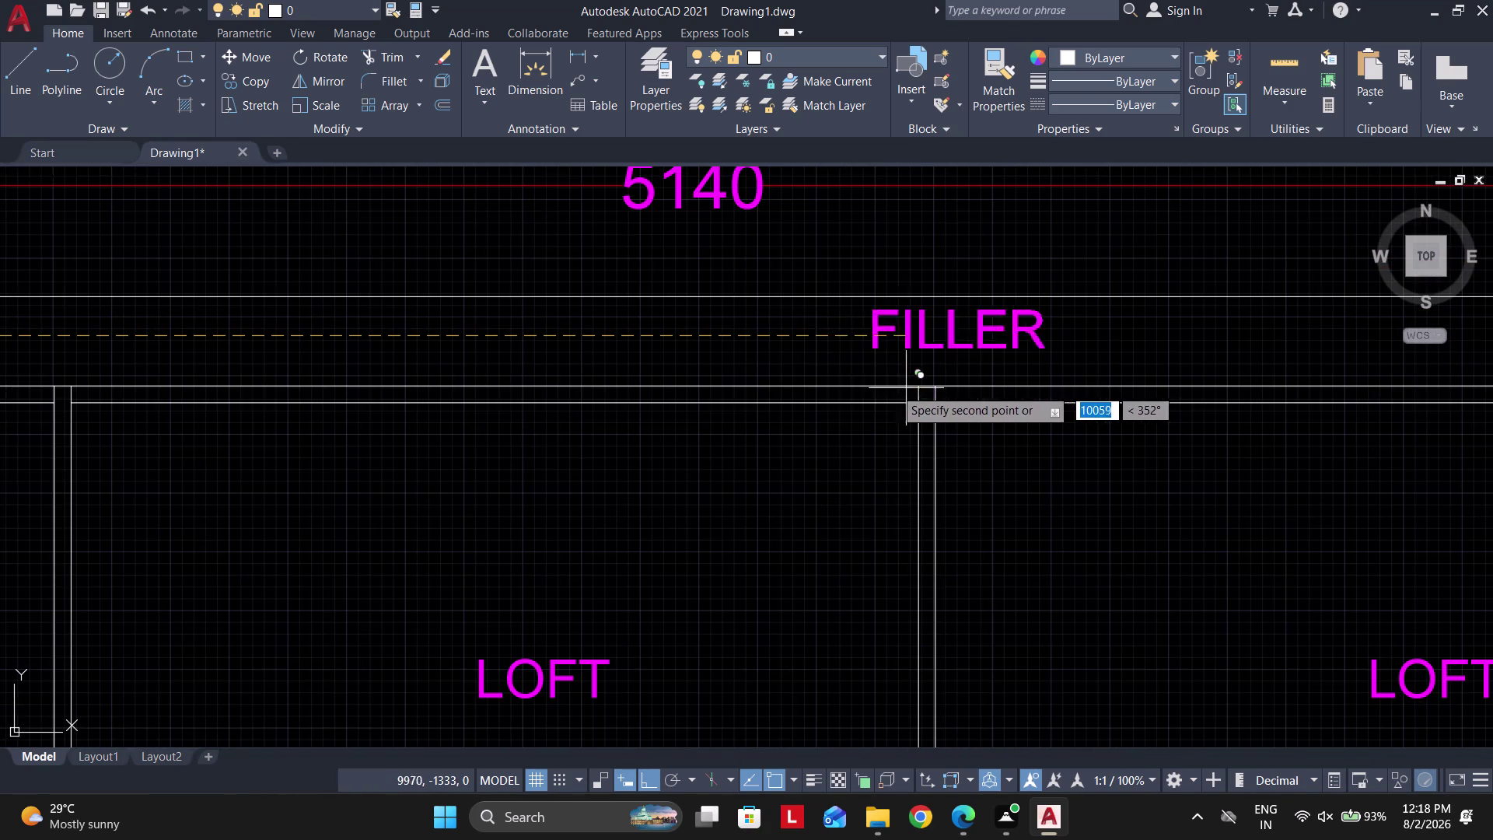
click(811, 330)
scroll(down, 3)
middle_drag(1067, 351, 648, 409)
scroll(up, 3)
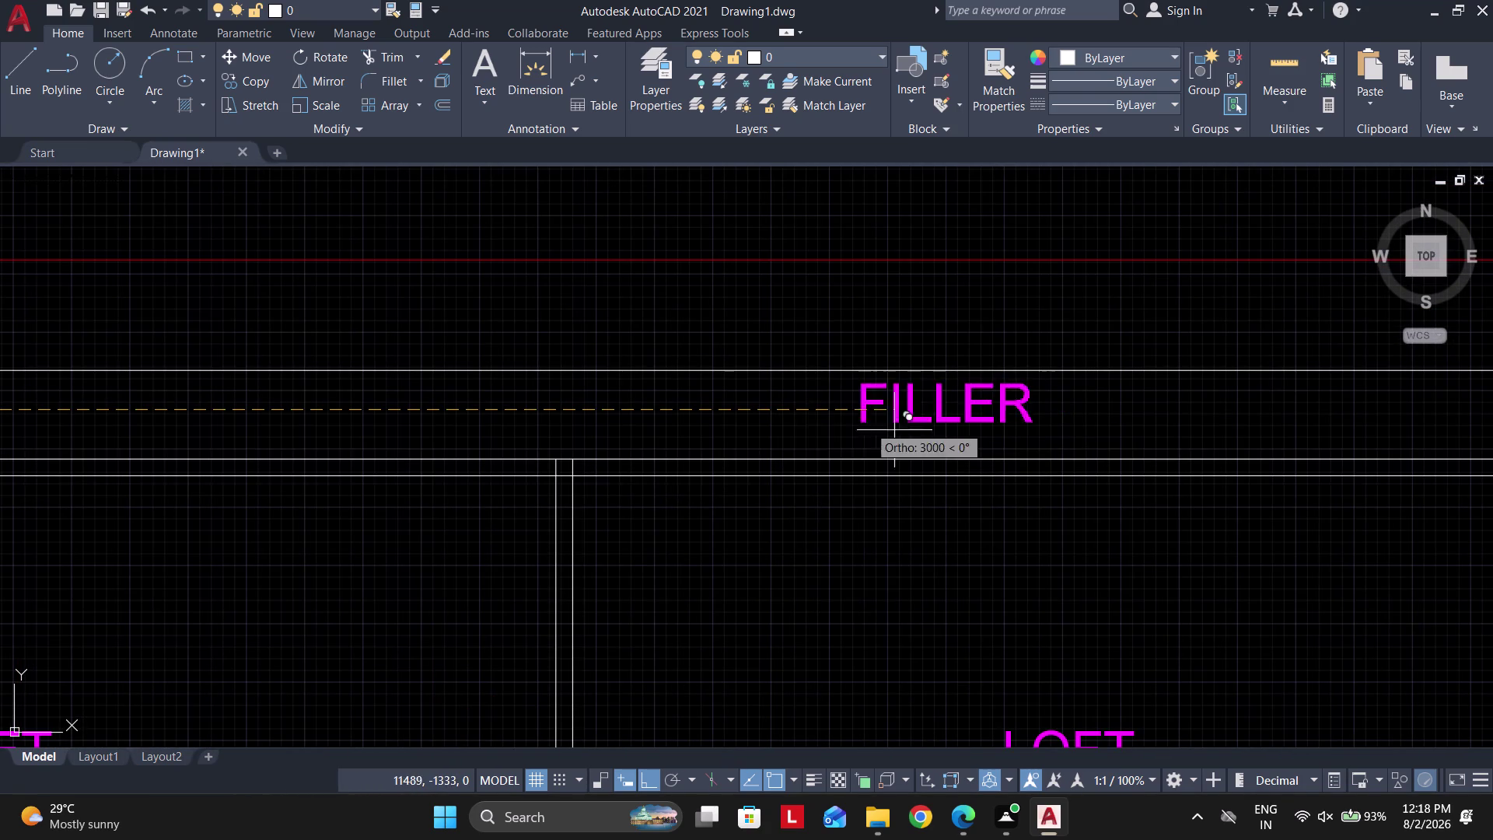
click(754, 424)
Place FILLER copies above the other elevation's lift-up bays and near its left wall.
scroll(down, 3)
middle_drag(635, 494, 1261, 477)
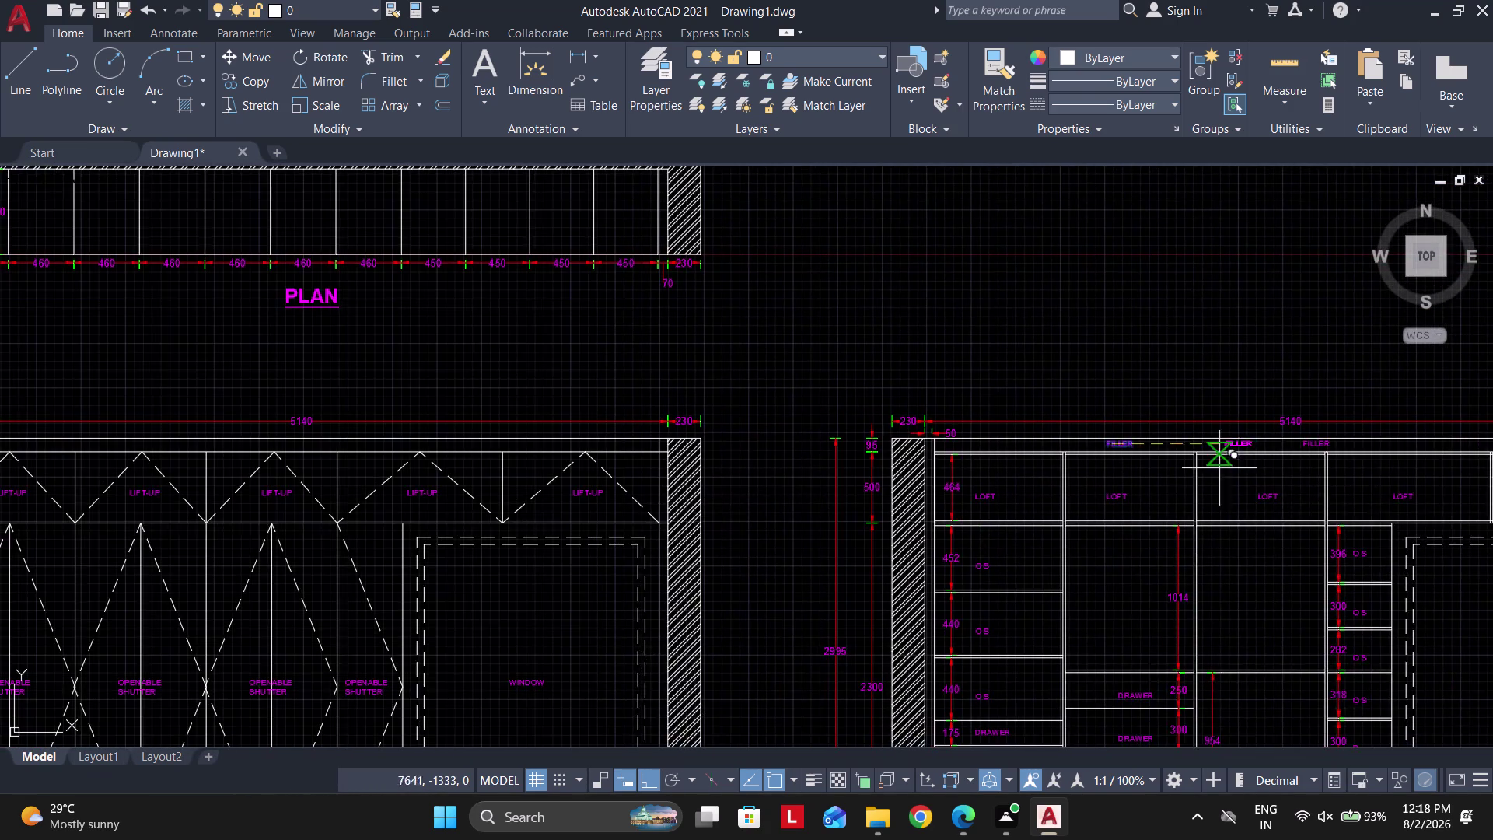
scroll(up, 3)
click(463, 394)
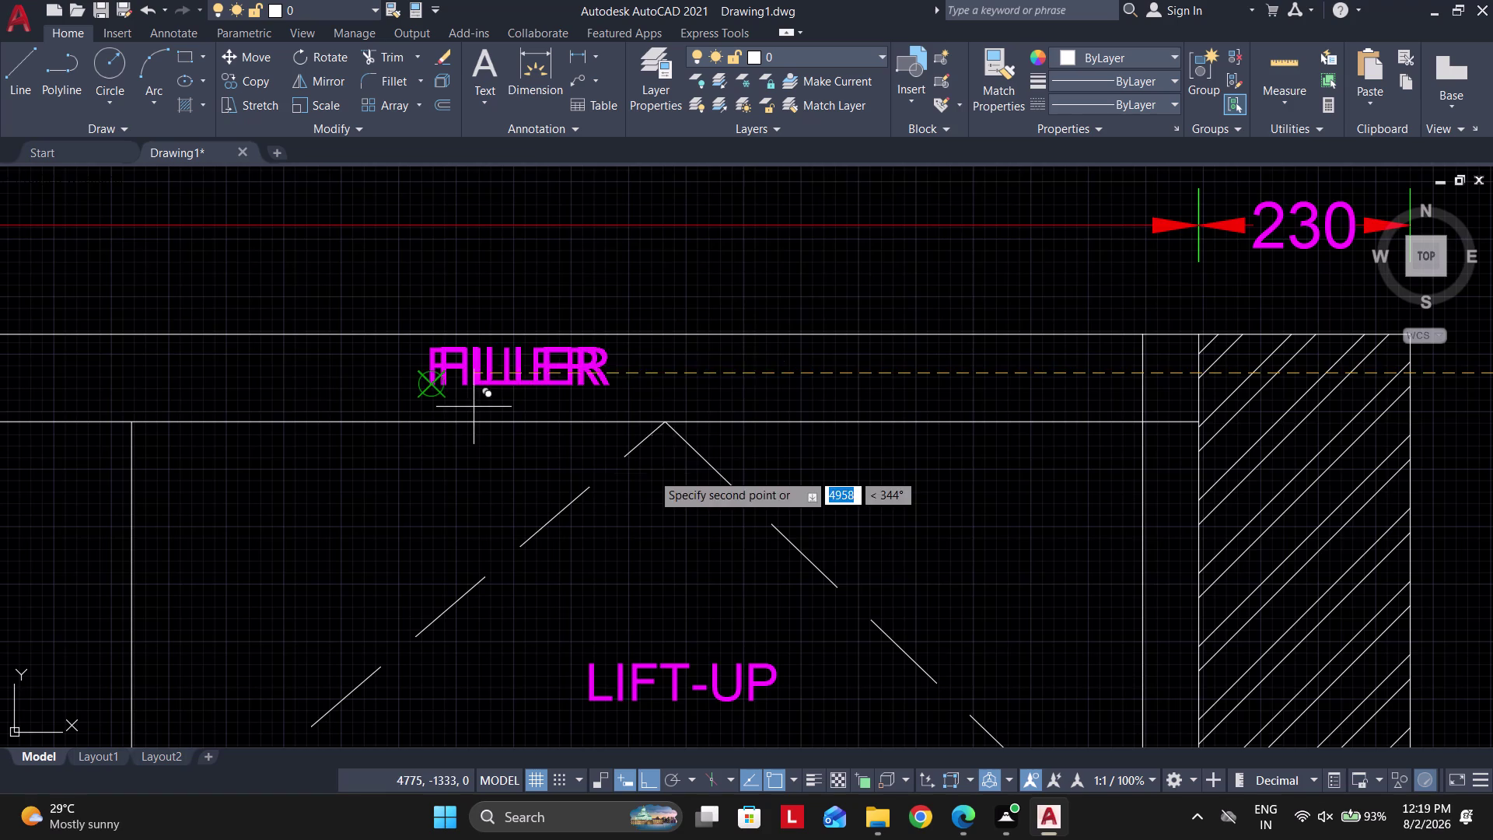
scroll(down, 3)
middle_drag(67, 409, 1023, 540)
scroll(up, 3)
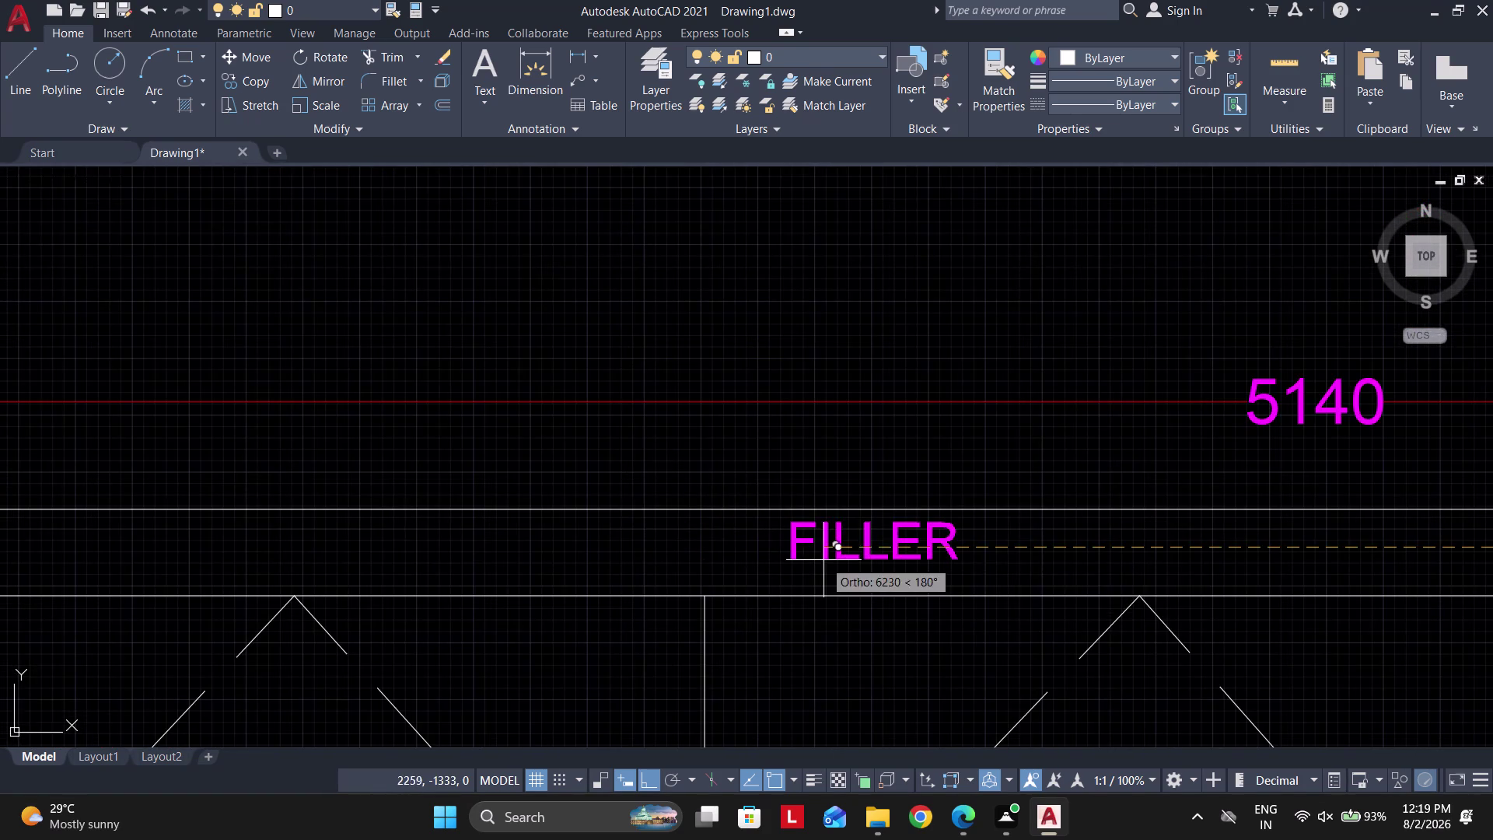
click(815, 558)
scroll(down, 3)
click(312, 542)
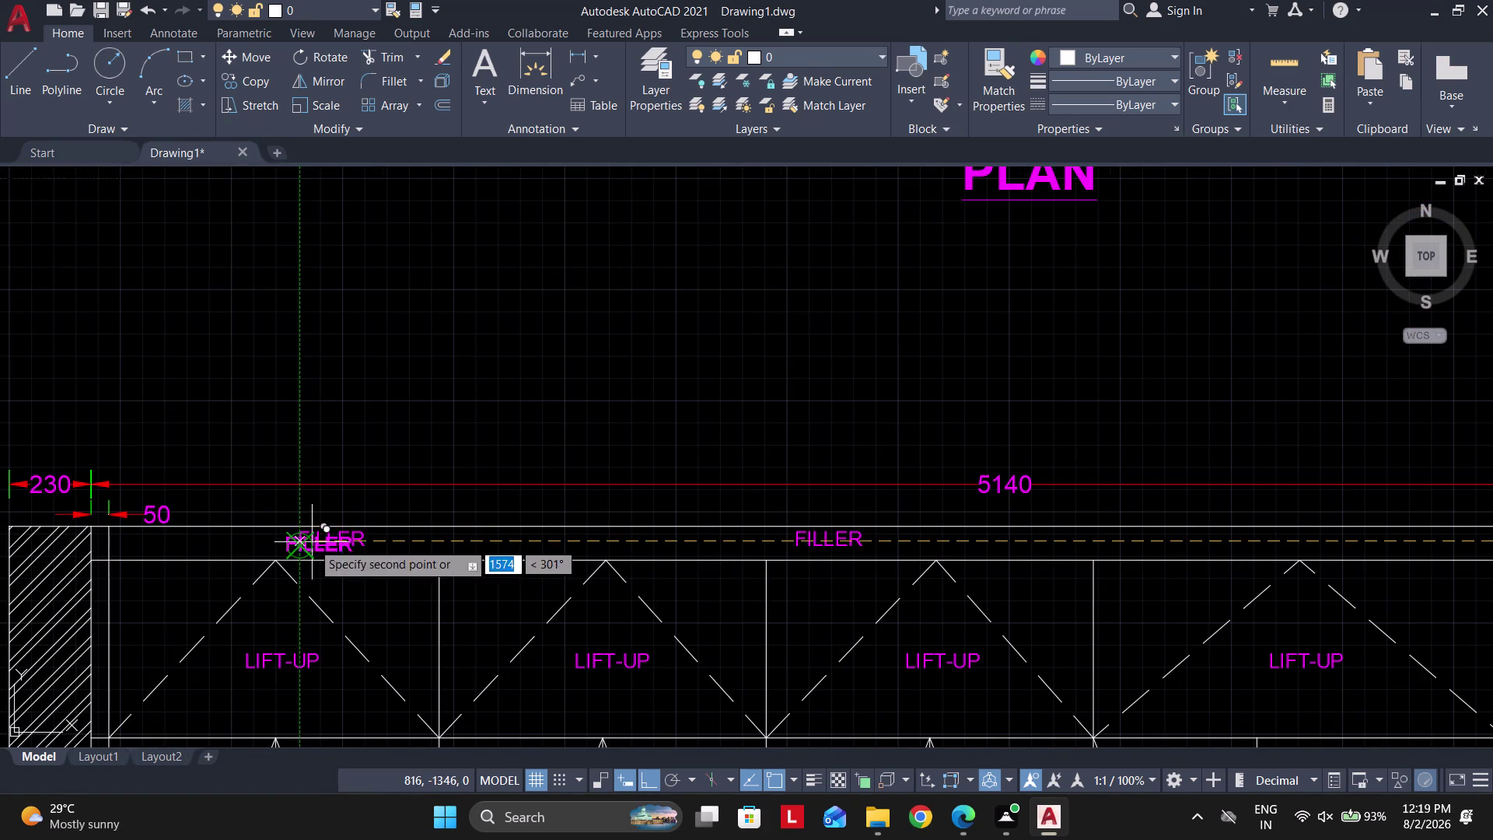
key(Escape)
Pan down to the drawer rows of the shutterless elevation.
scroll(down, 3)
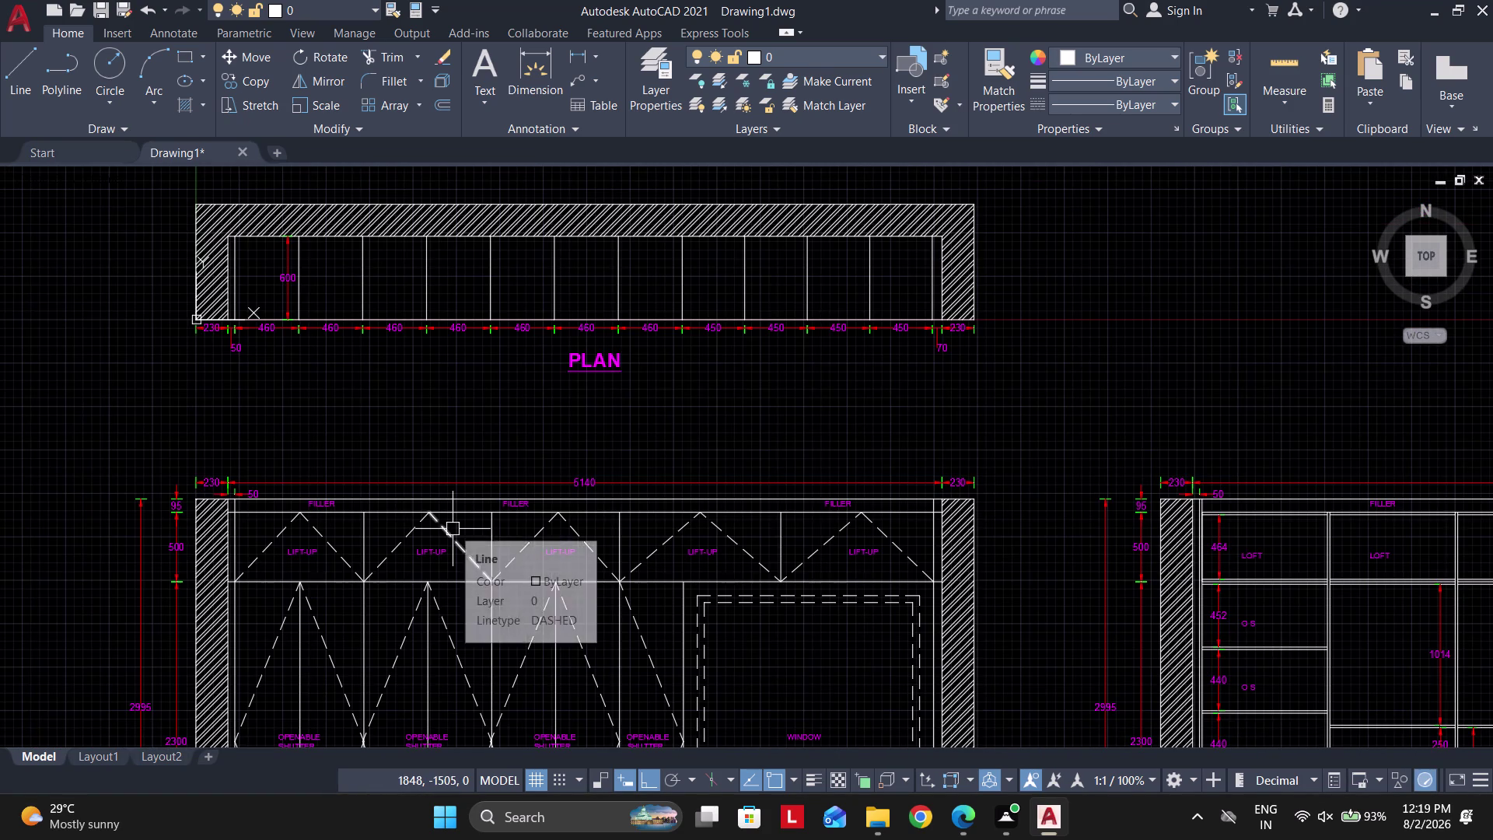
key(Escape)
scroll(down, 3)
middle_drag(826, 589, 558, 454)
scroll(up, 3)
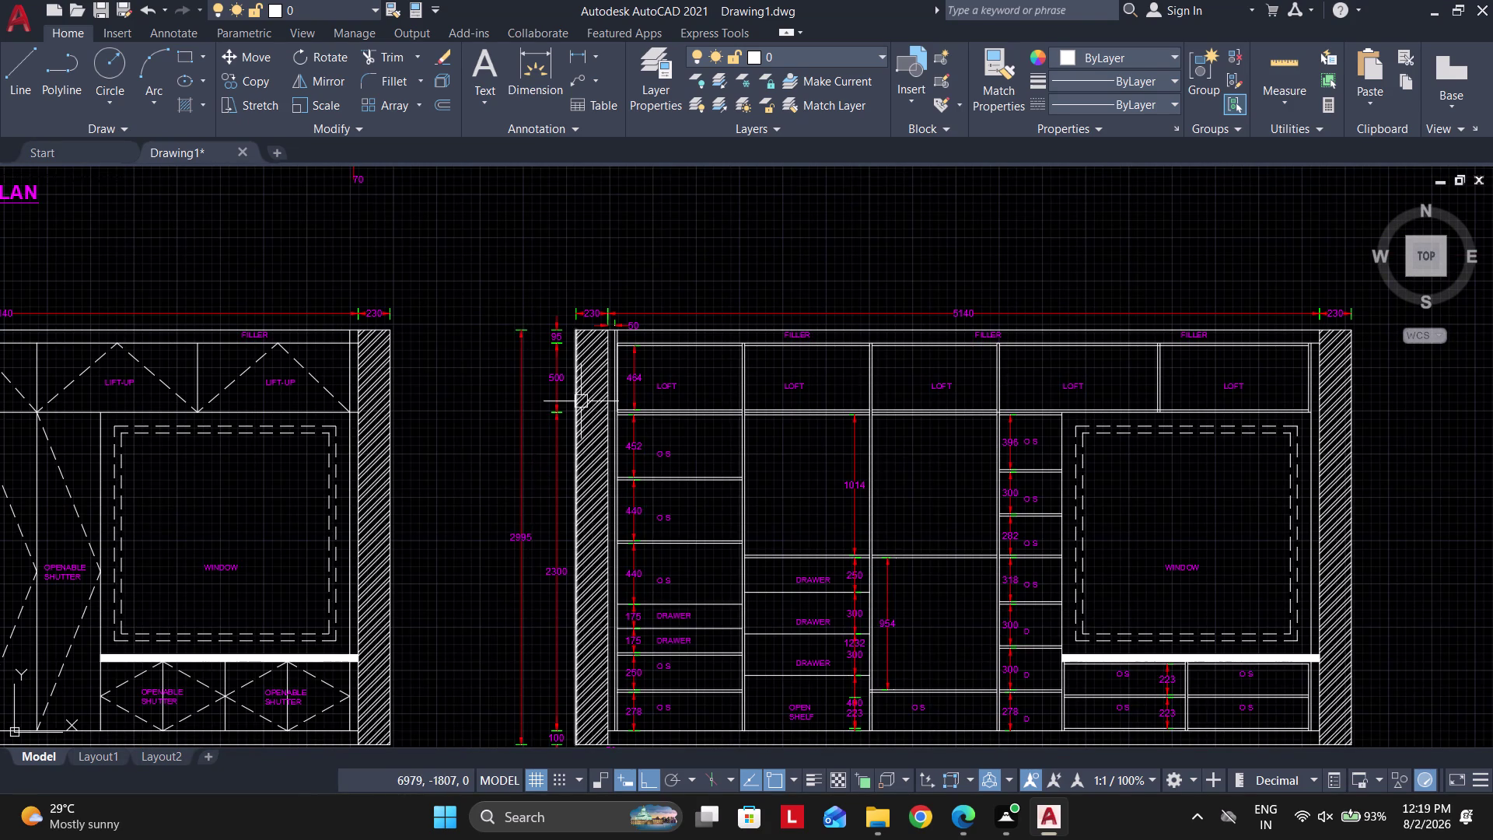
scroll(up, 3)
scroll(down, 3)
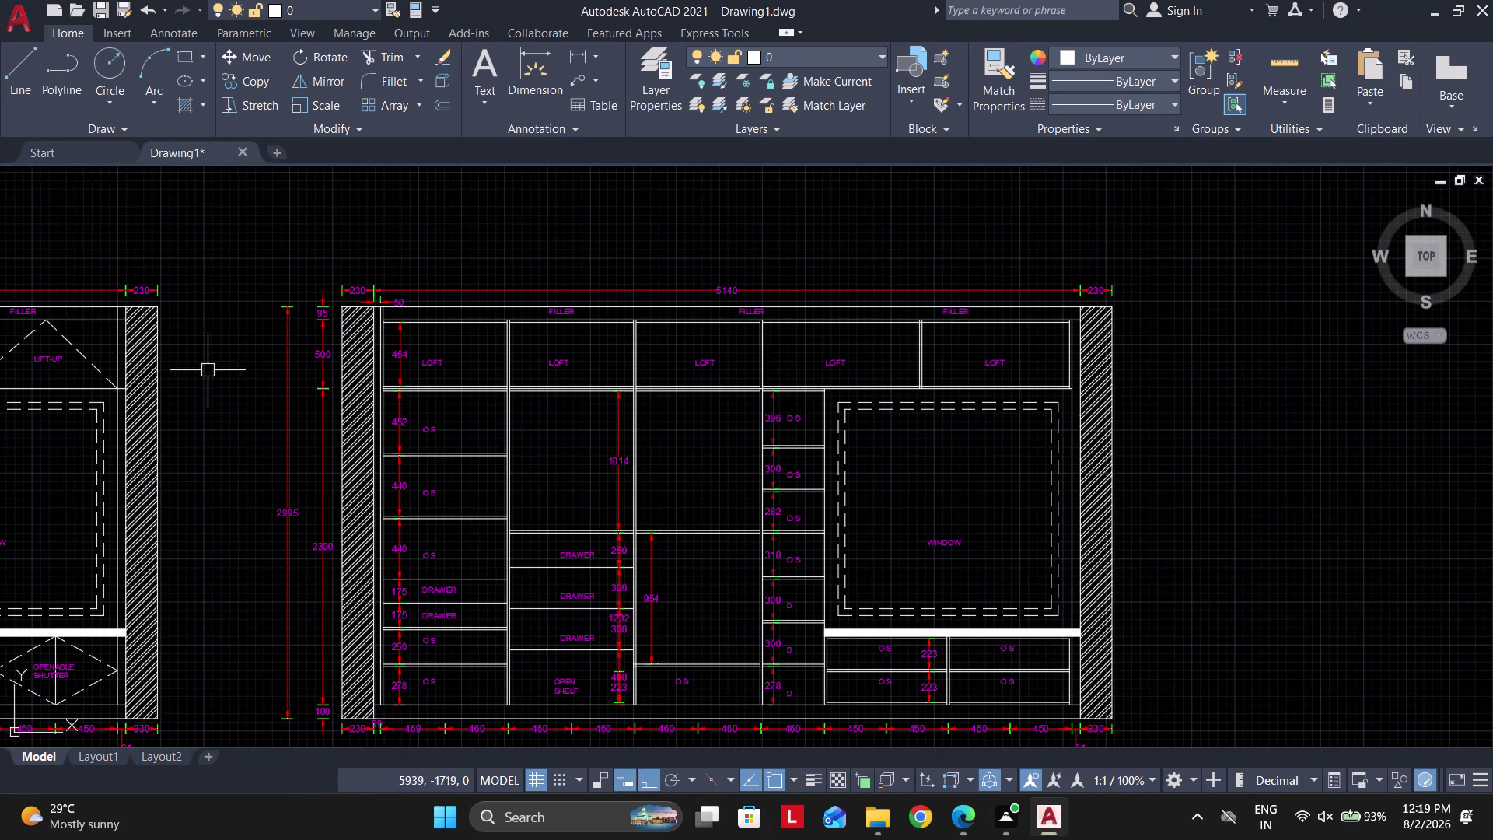
middle_drag(259, 530, 298, 468)
scroll(up, 3)
middle_drag(551, 479, 374, 410)
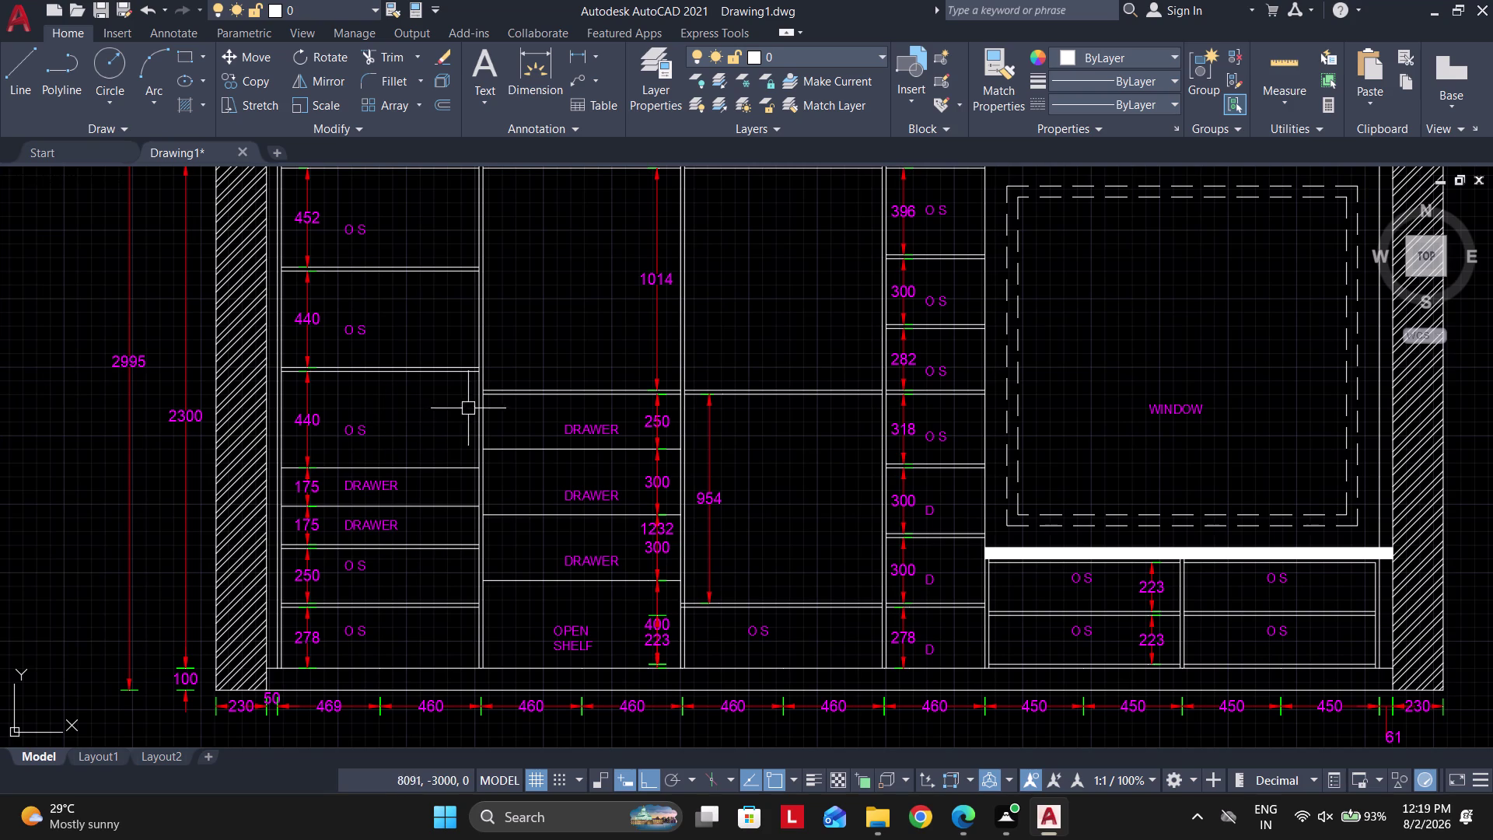
Move the three centre-column DRAWER labels 94 units left.
click(591, 556)
click(583, 499)
click(575, 433)
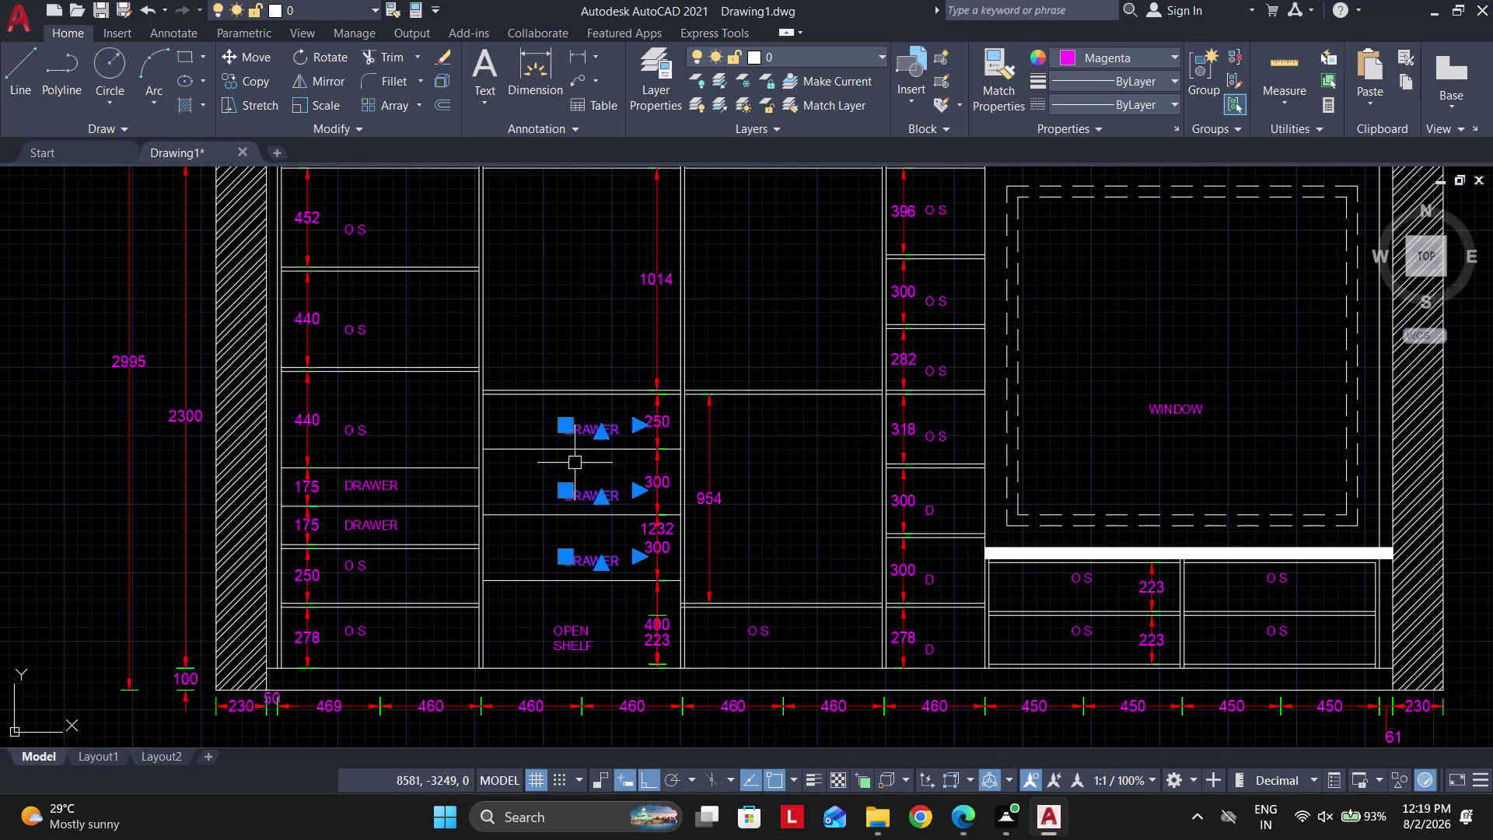
scroll(up, 3)
middle_drag(575, 576, 609, 389)
key(m)
key(space)
click(536, 447)
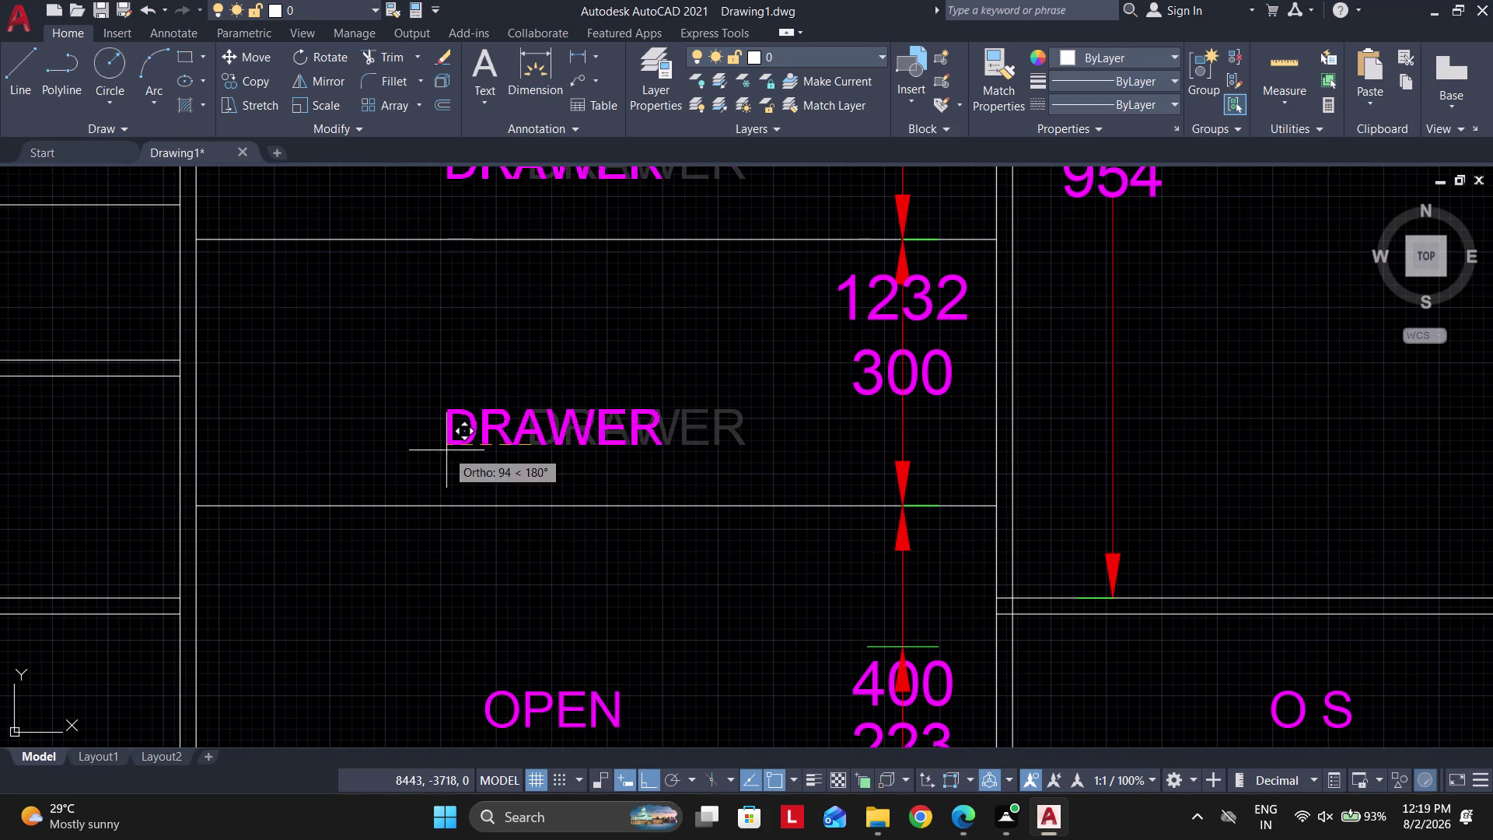
click(477, 456)
Bring the WARDROBE-Layout1 reference PDF back up in Edge.
scroll(down, 3)
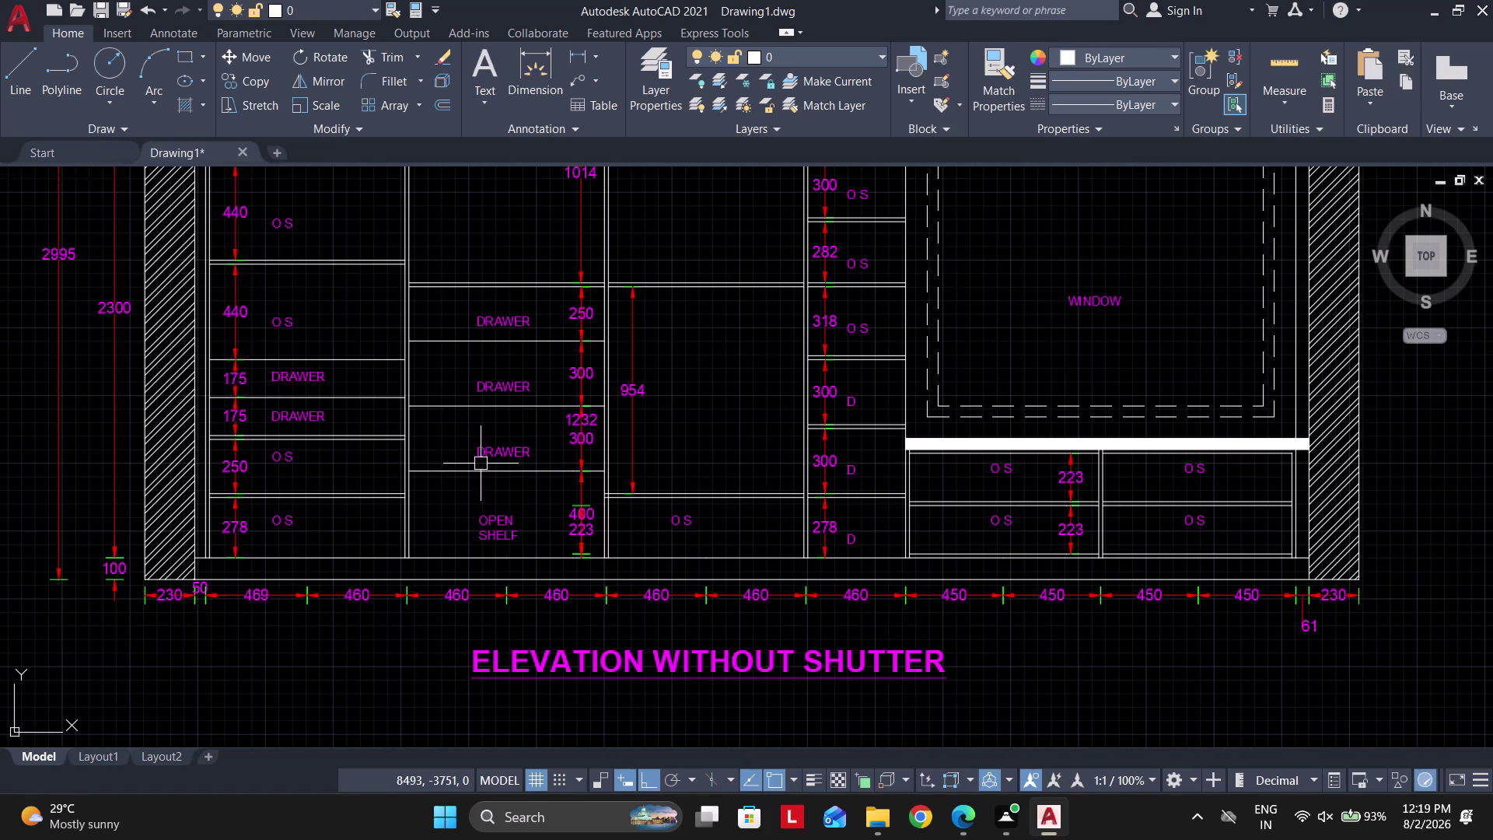
key(Escape)
click(974, 822)
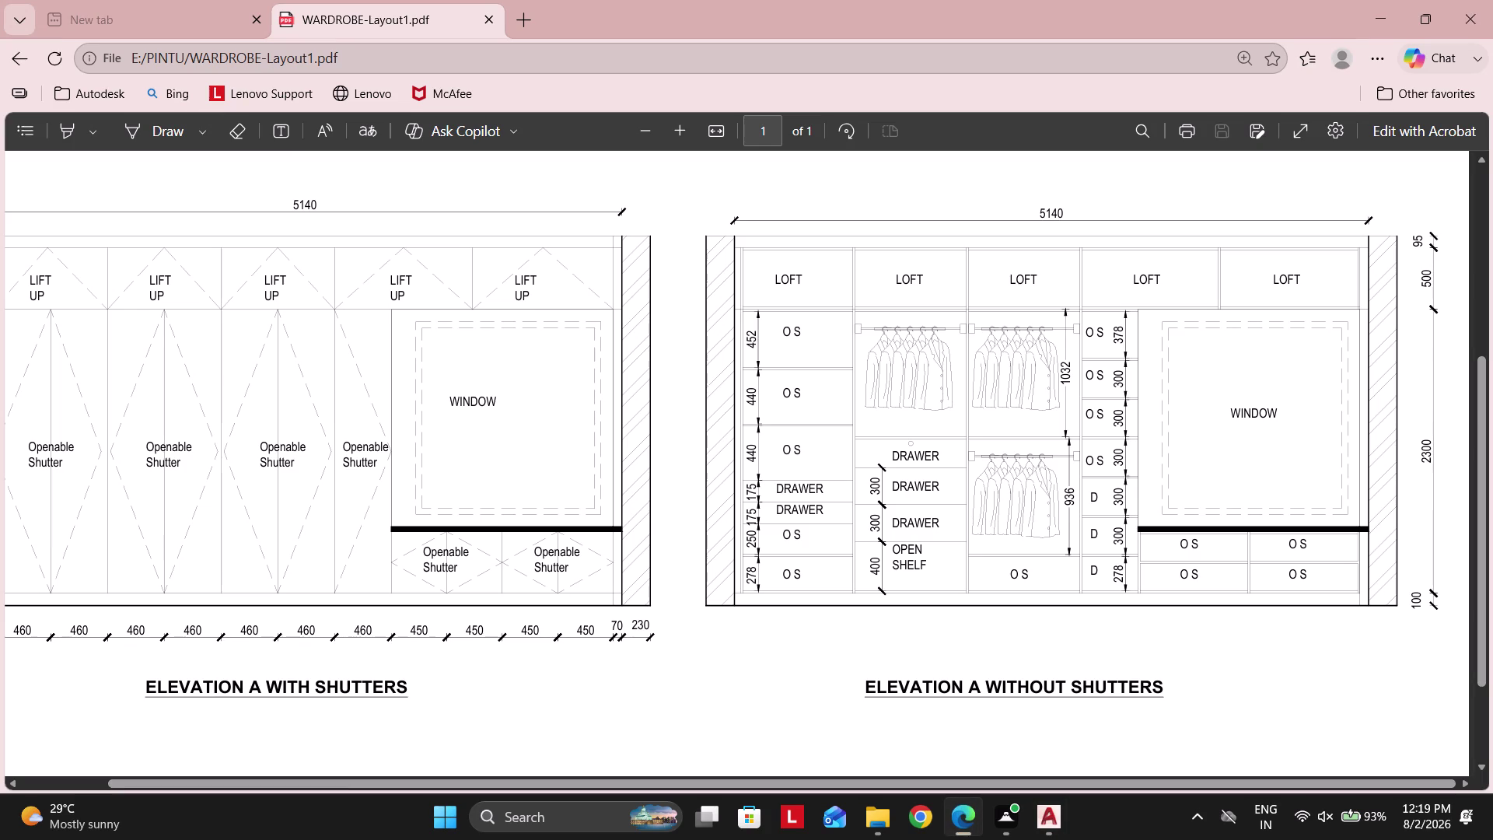
drag(751, 784, 849, 792)
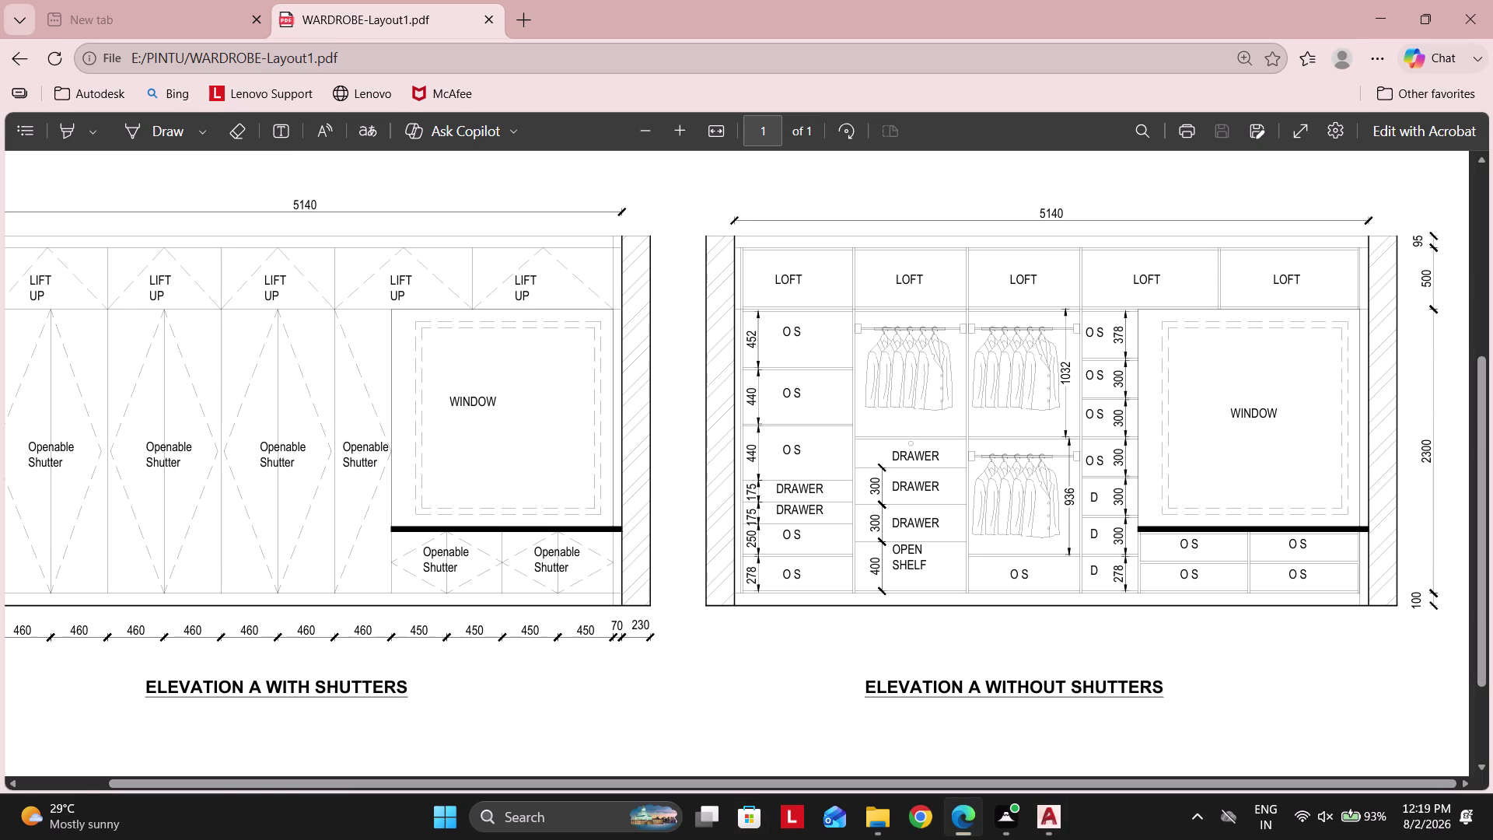